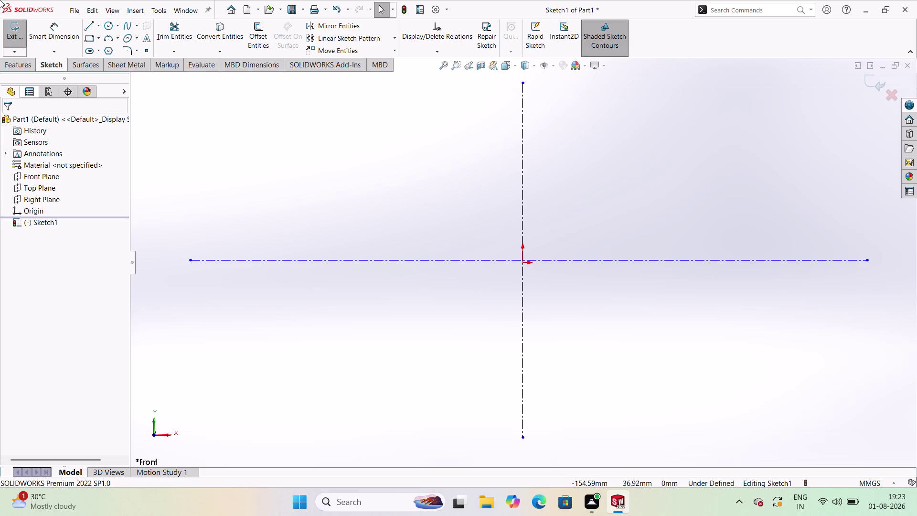
Draw a corner rectangle whose first corner sits on the horizontal centerline near the origin.
click(98, 33)
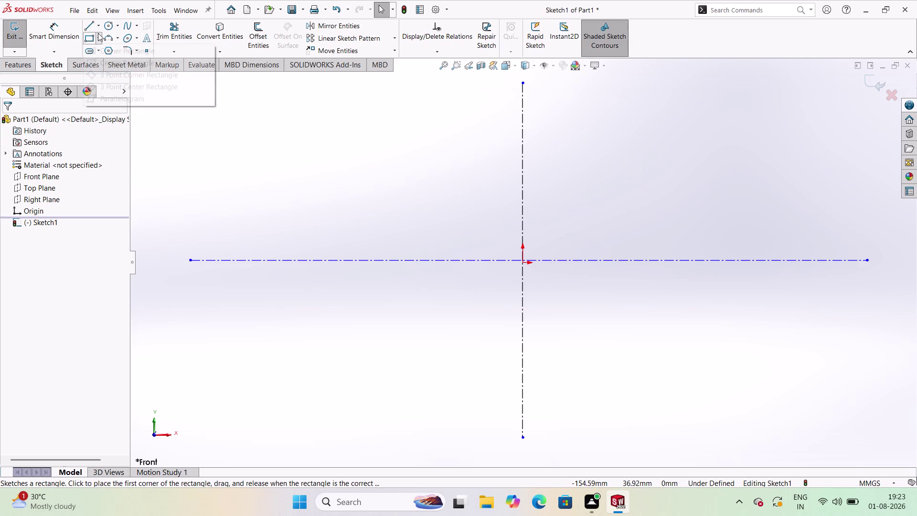
click(100, 54)
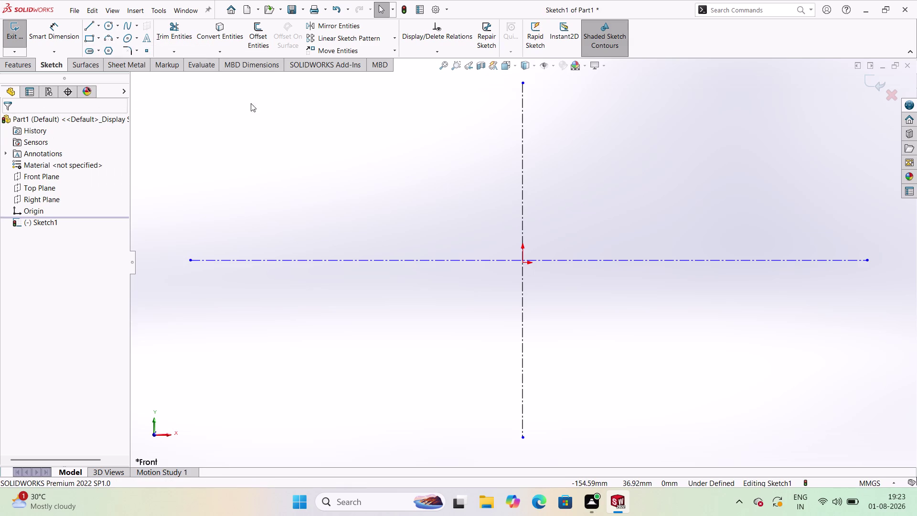
click(486, 262)
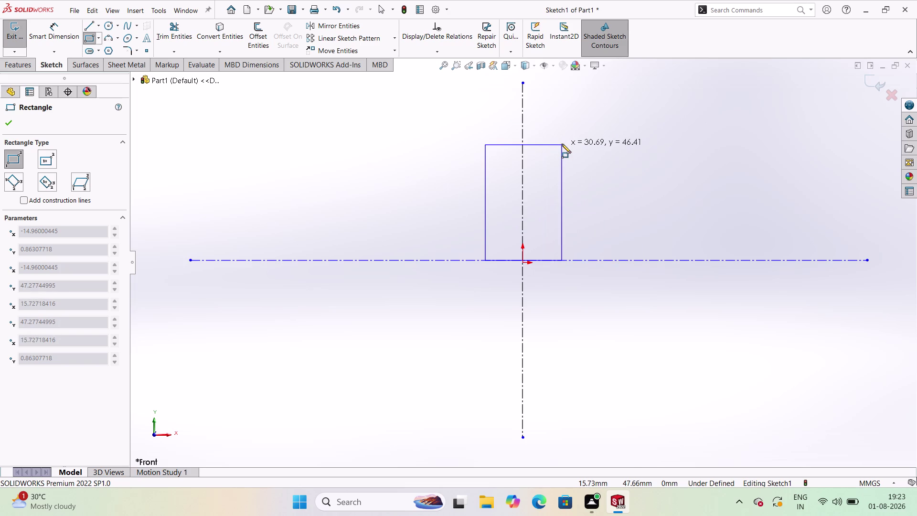
click(562, 143)
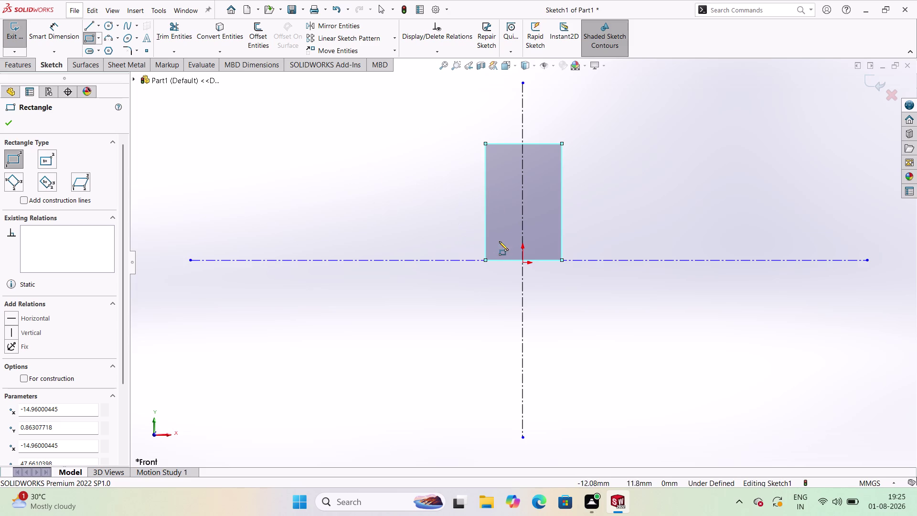
Deselect the newly drawn rectangle.
click(505, 258)
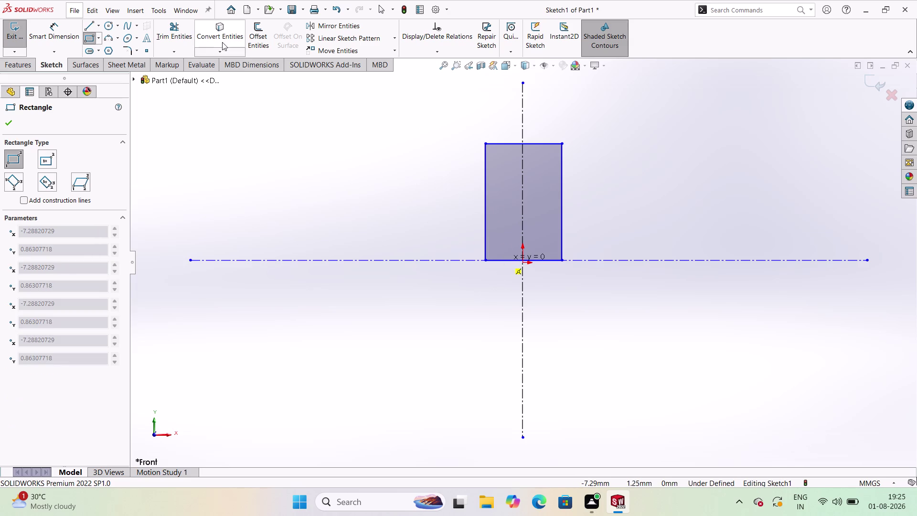
Place a 40 mm width dimension below the rectangle's bottom edge.
click(53, 31)
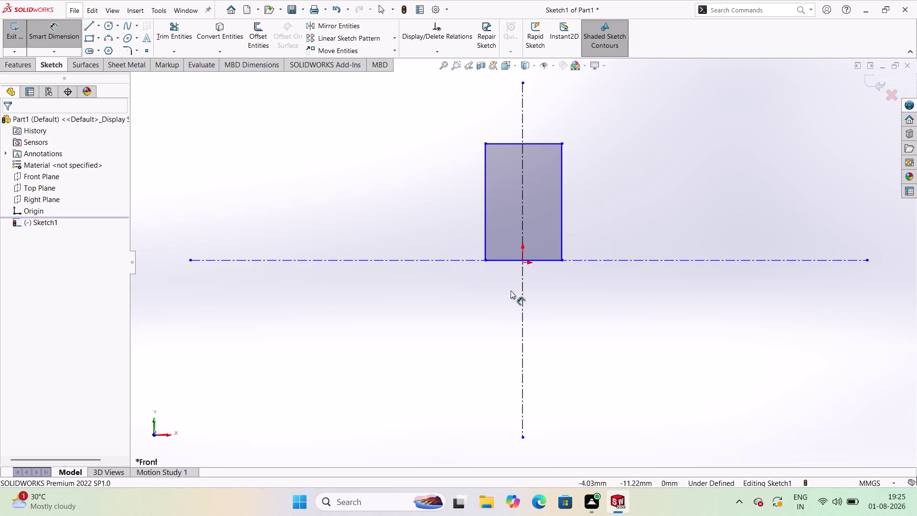
click(500, 263)
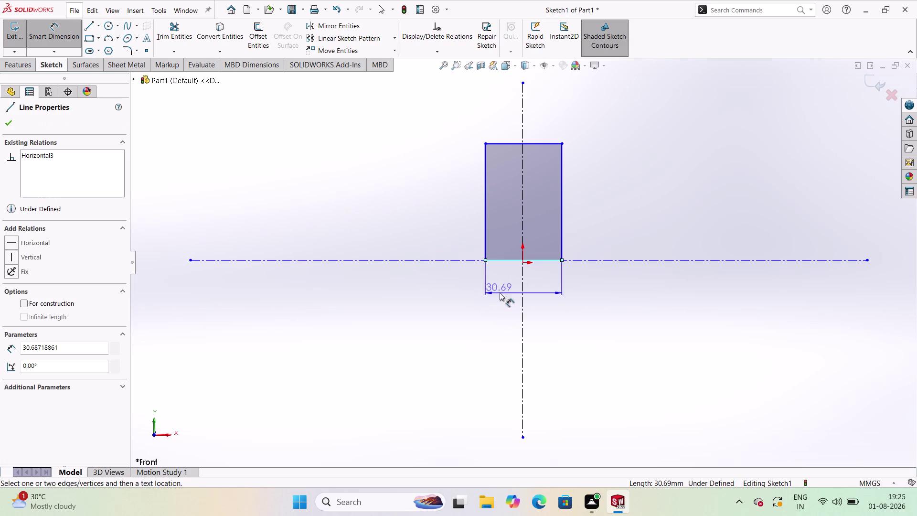
click(488, 305)
double_click(494, 301)
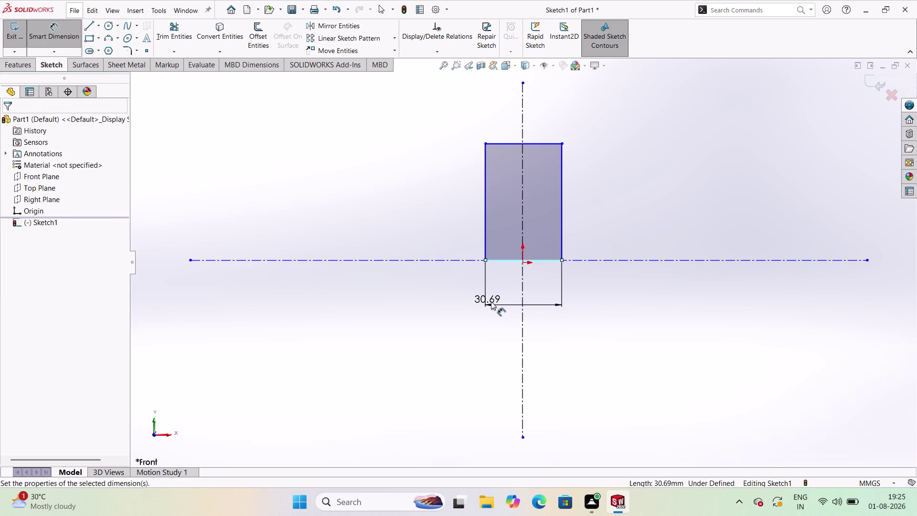
double_click(508, 318)
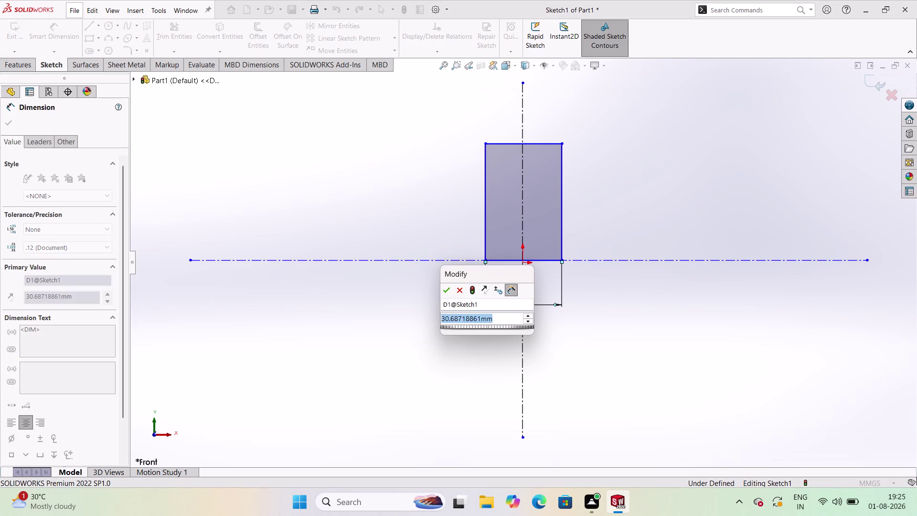
text(40)
key(Return)
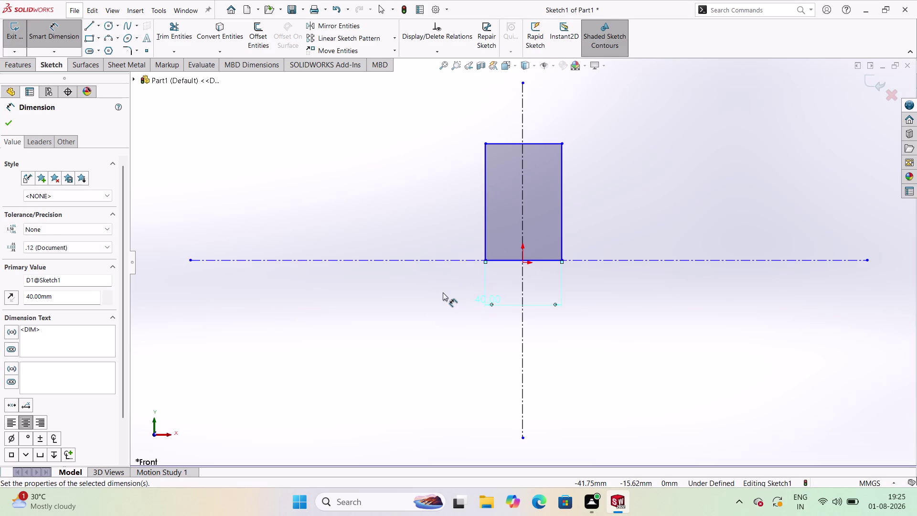
click(442, 292)
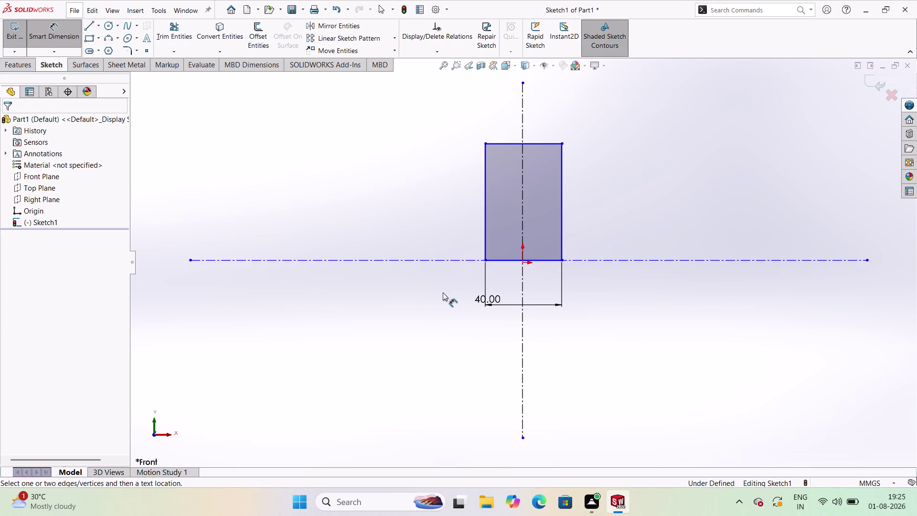
click(67, 23)
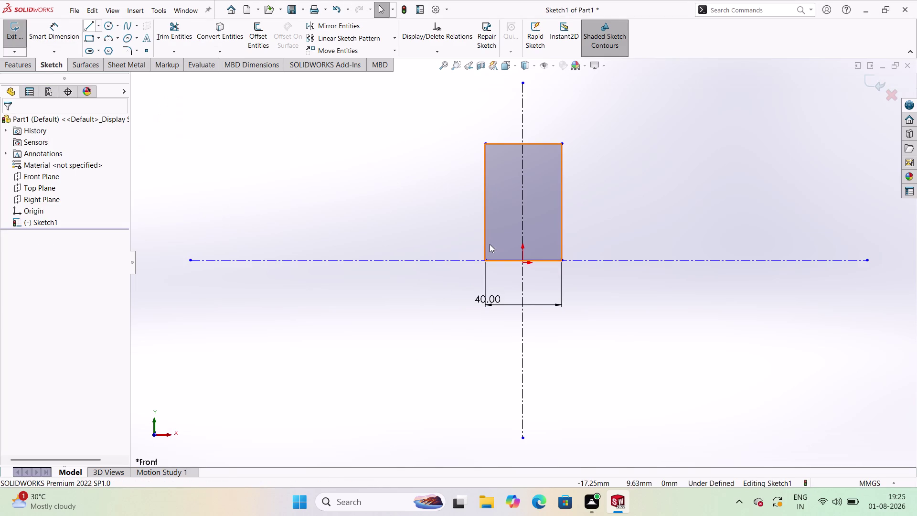
Add a Symmetric relation between the rectangle's left and right sides about the vertical centerline.
click(486, 240)
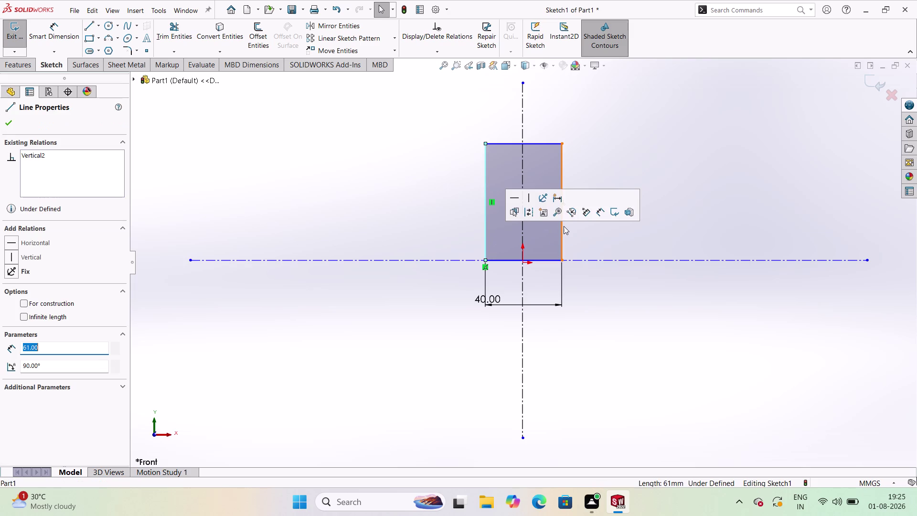
click(563, 226)
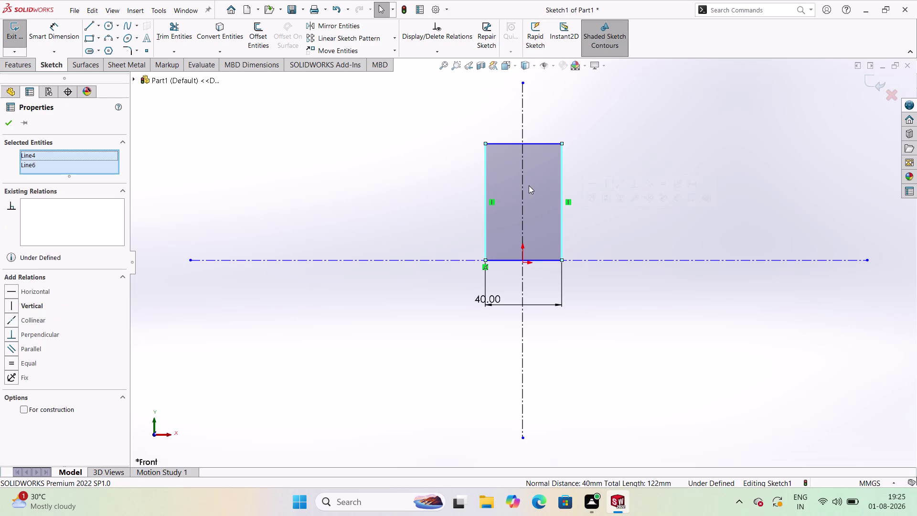
click(522, 177)
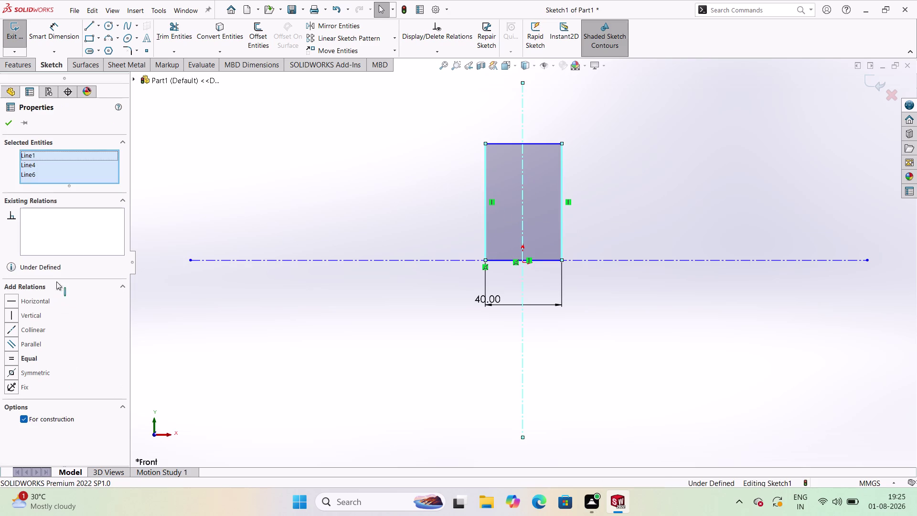
click(31, 372)
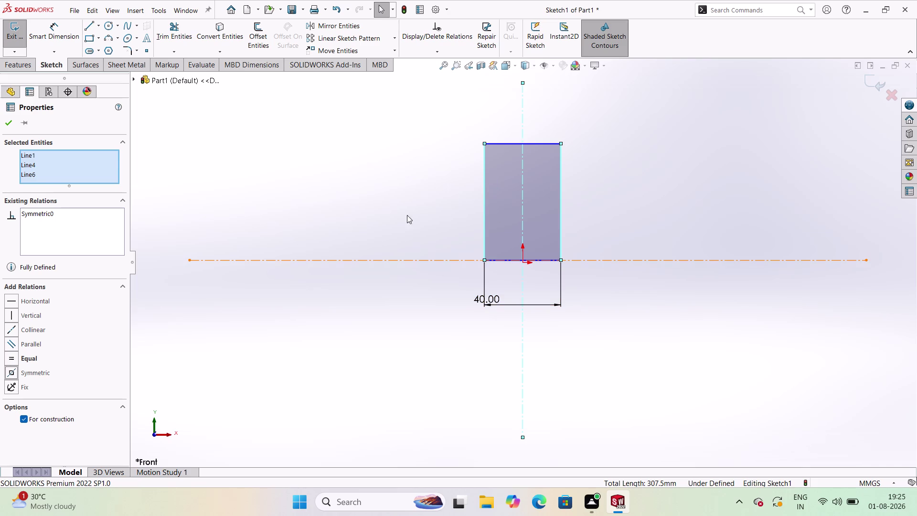
click(404, 207)
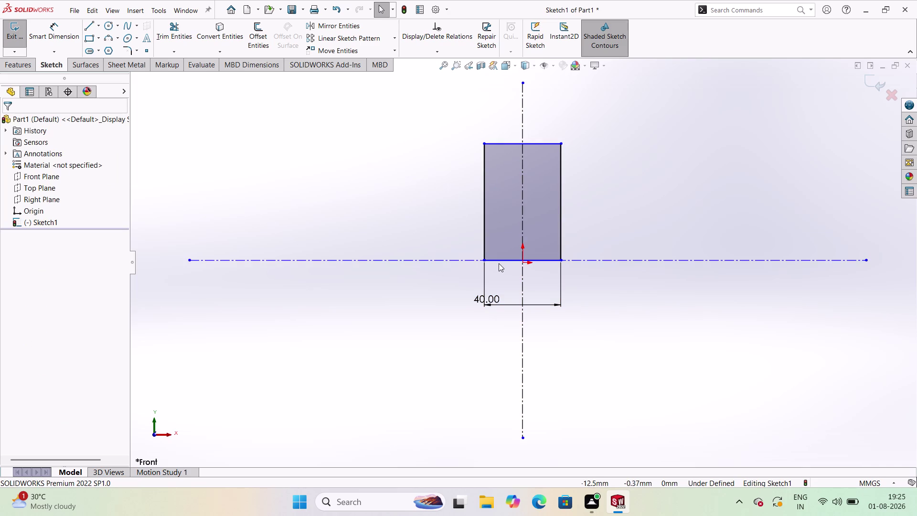
click(500, 144)
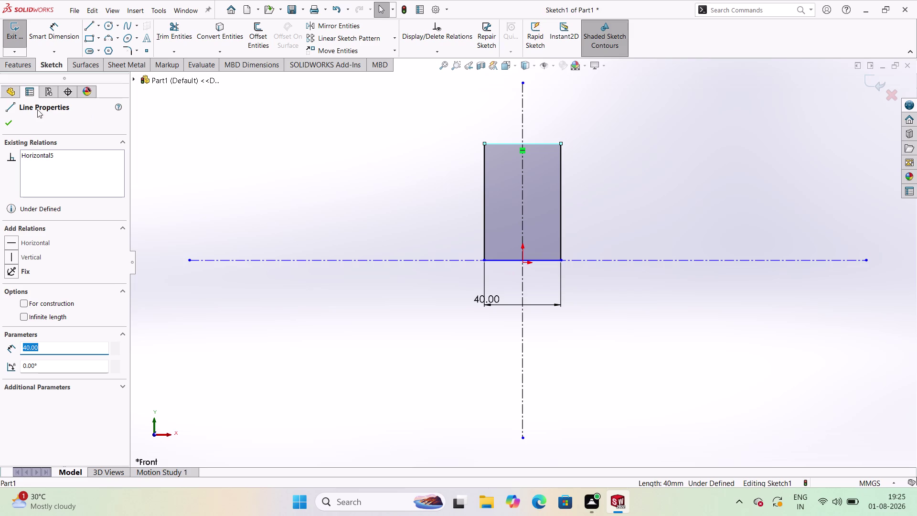
Dimension the rectangle's left side and open its 61 mm value for editing.
key(Escape)
click(48, 45)
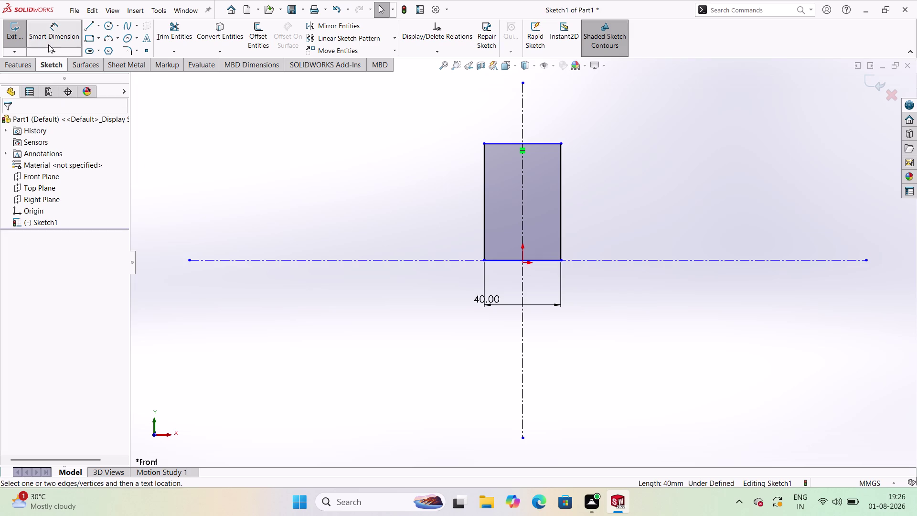
click(483, 236)
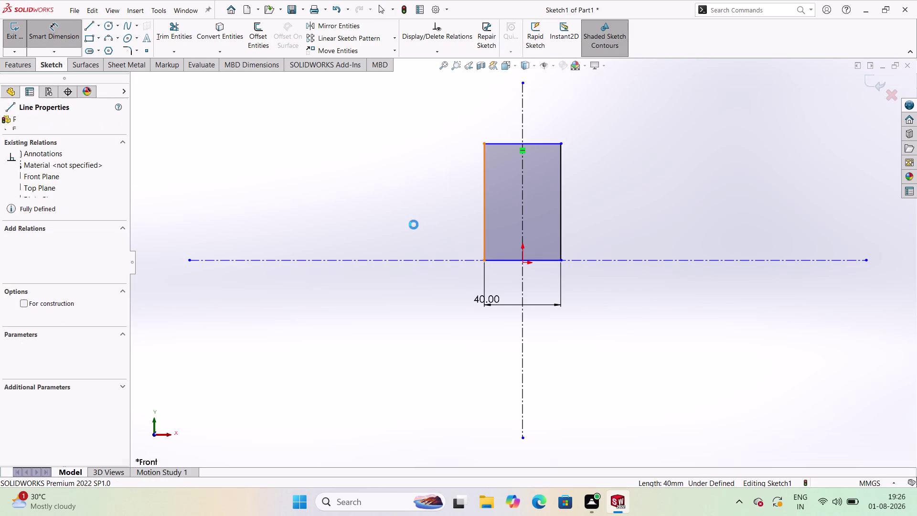
click(414, 224)
double_click(411, 225)
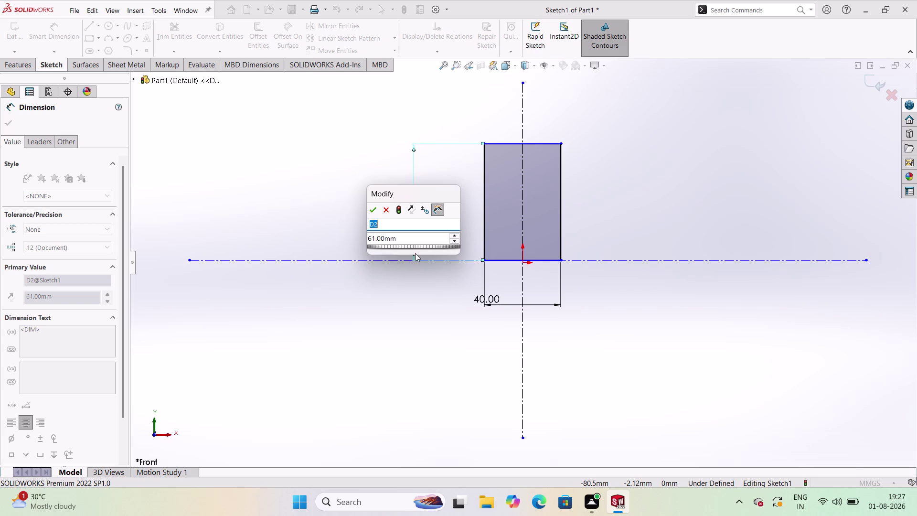
double_click(416, 237)
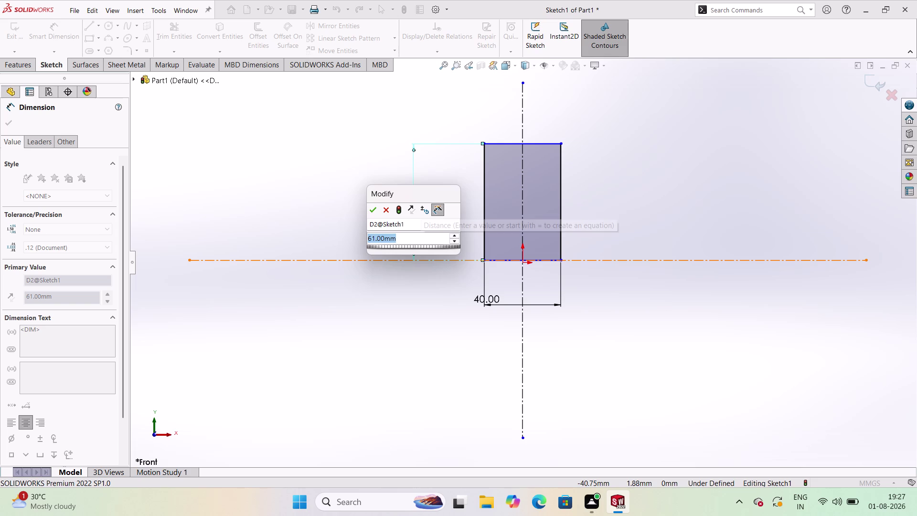
Change the rectangle's height dimension to 36 mm, then correct it to 60 mm.
text(36)
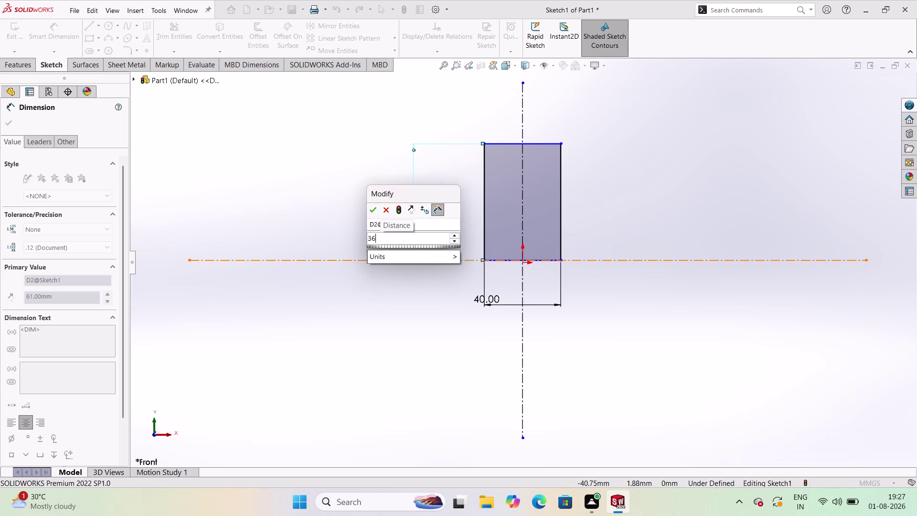
key(Return)
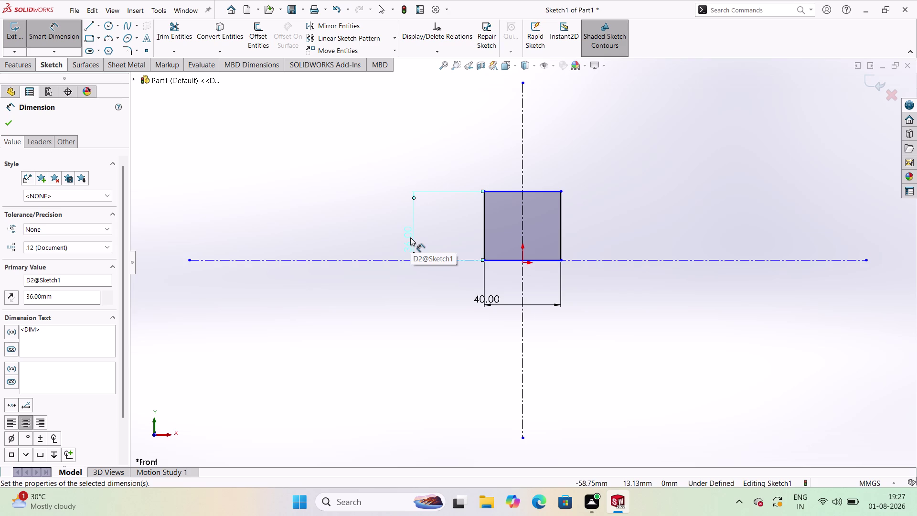
double_click(410, 237)
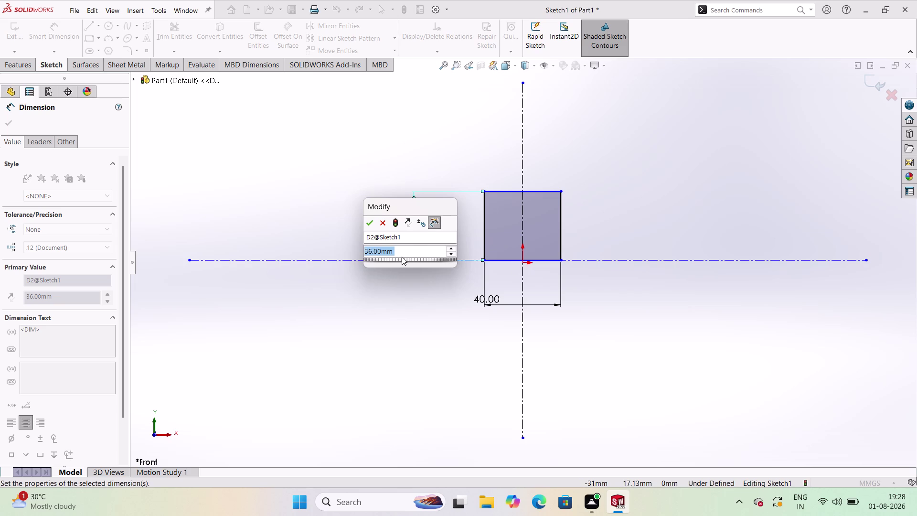
text(60)
key(Return)
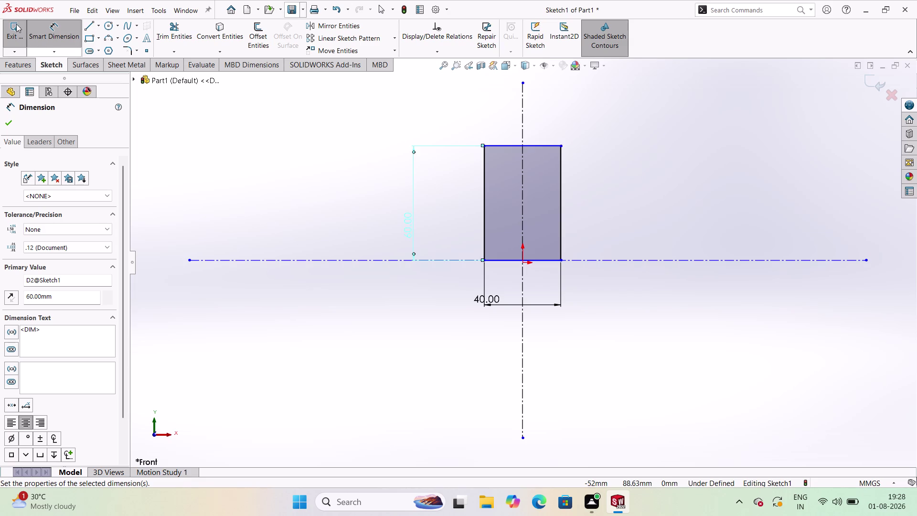
click(111, 32)
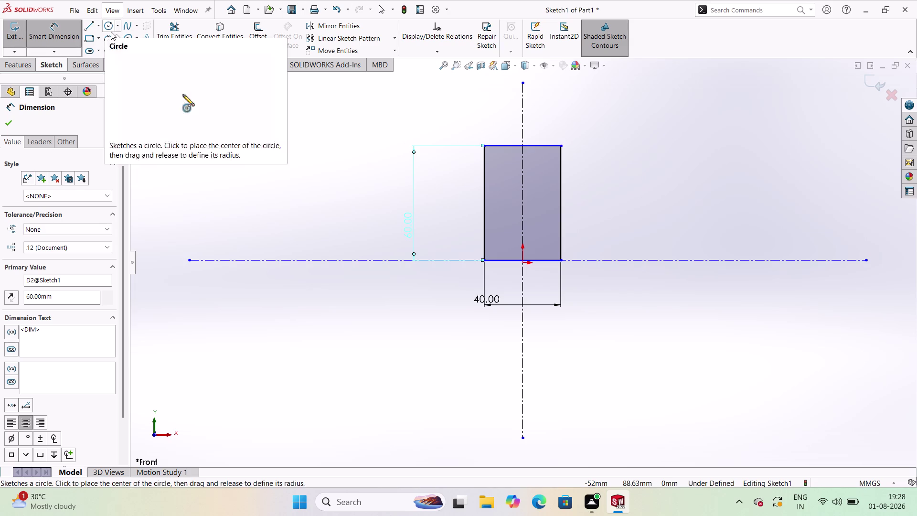
Draw a circle on the rectangle's top edge and place its diameter dimension on the left.
click(523, 148)
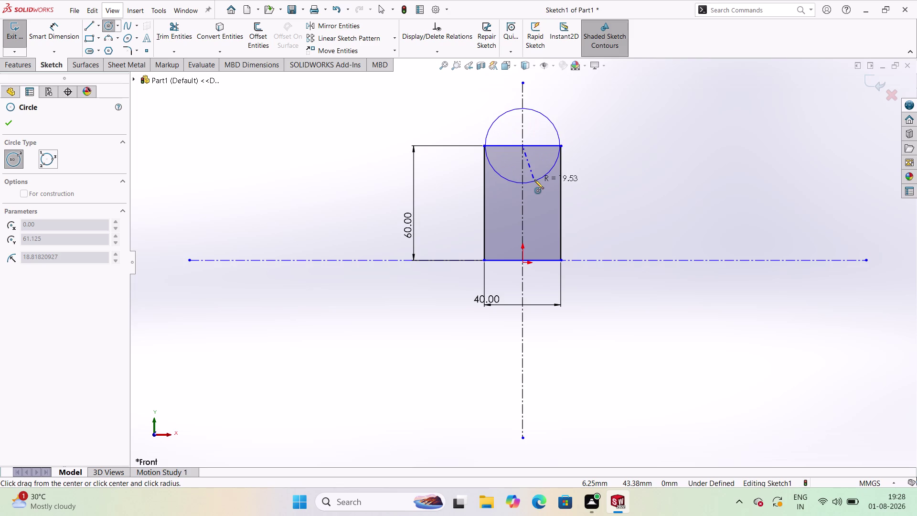
click(534, 180)
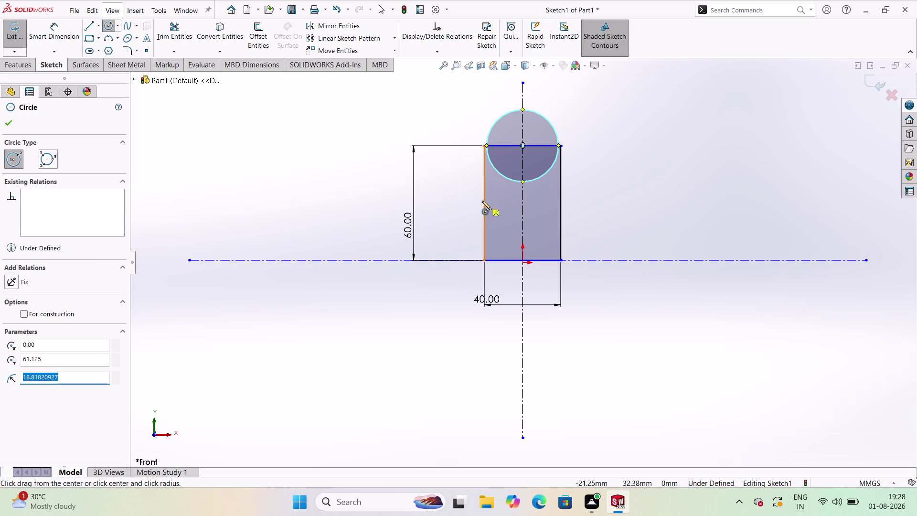
click(54, 43)
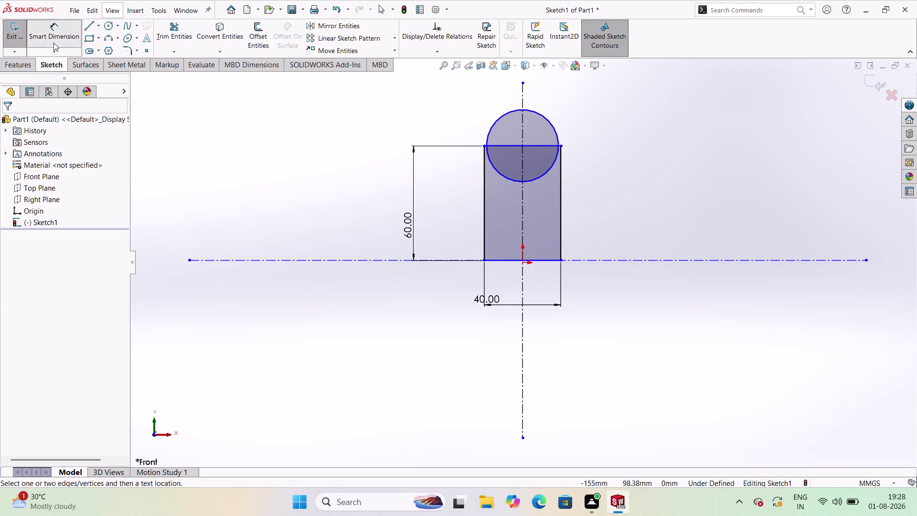
click(490, 127)
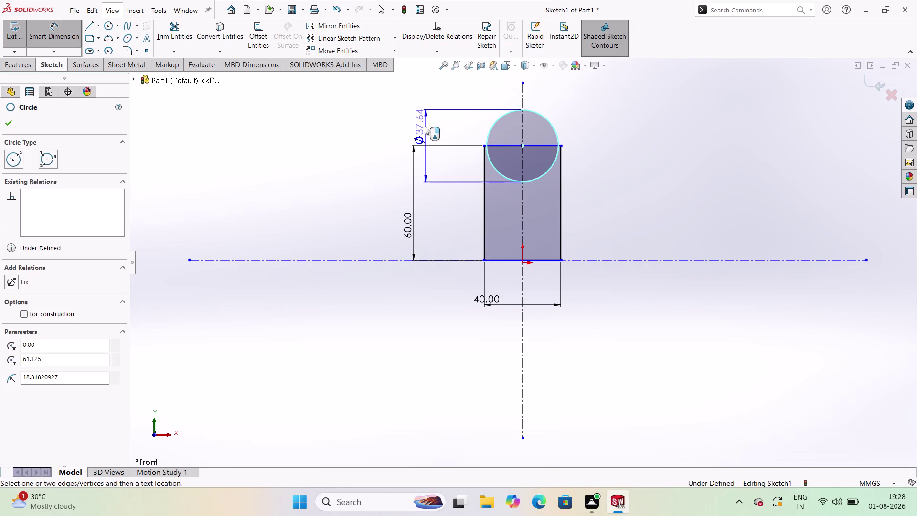
click(425, 126)
Change the circle's diameter value to 40 mm.
double_click(434, 123)
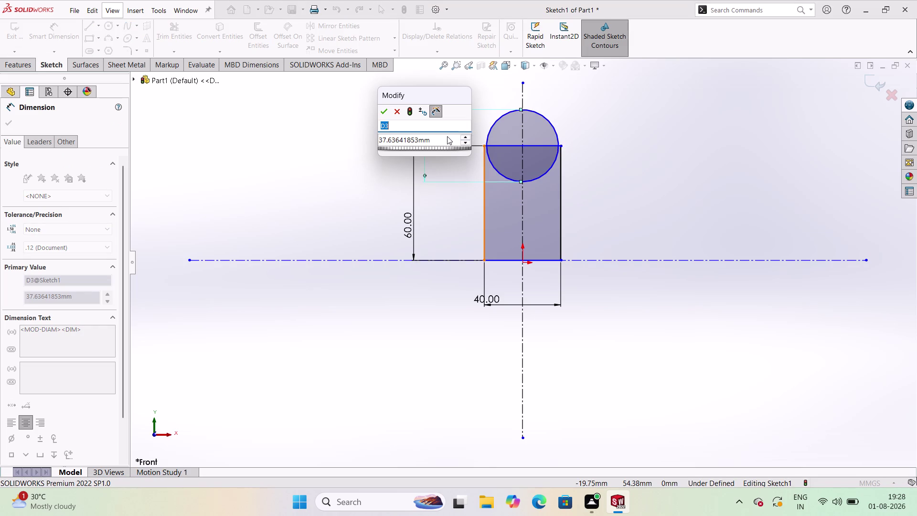
double_click(447, 137)
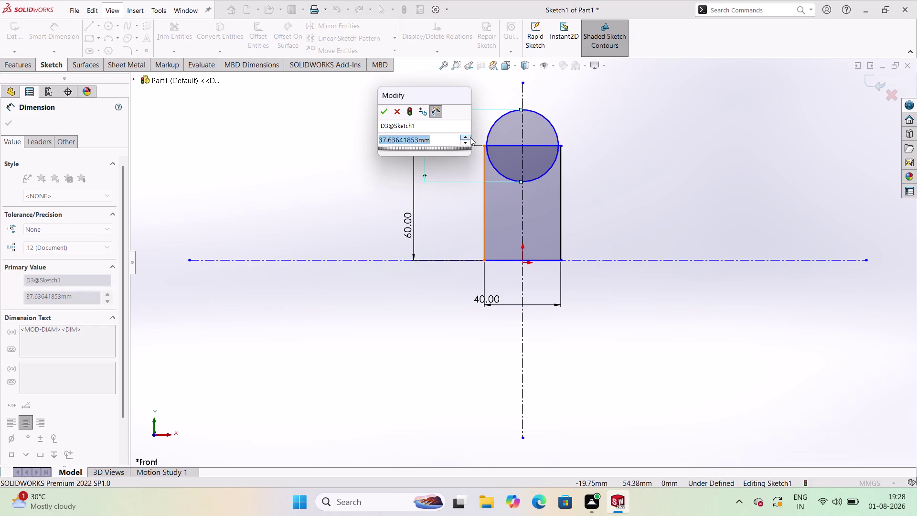
key(Delete)
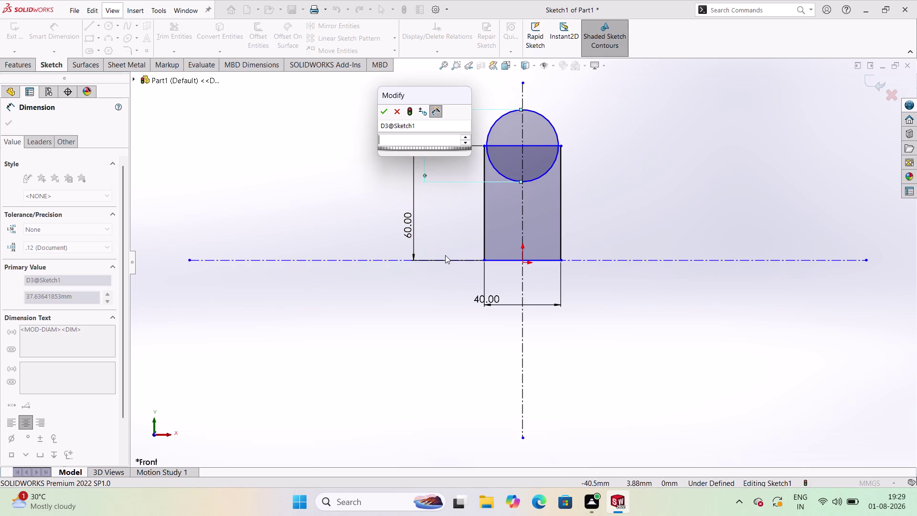
key(2)
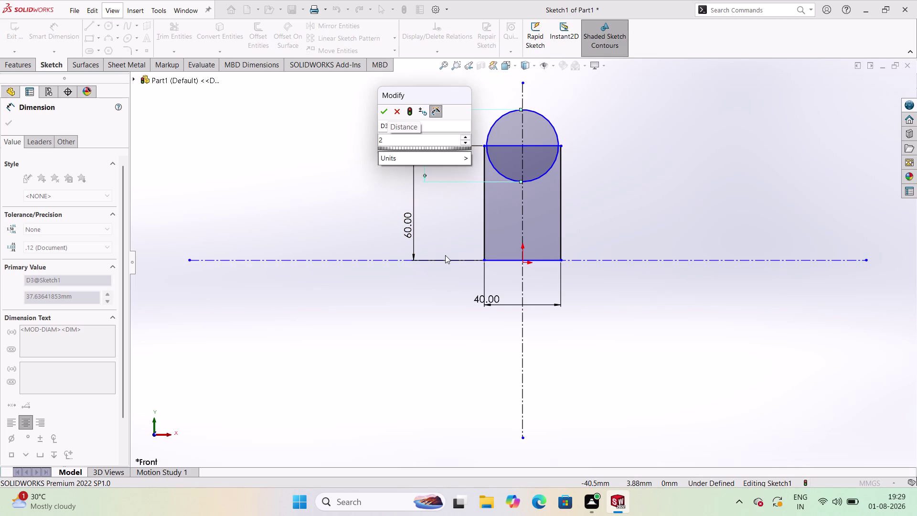
key(BackSpace)
text(40)
key(Return)
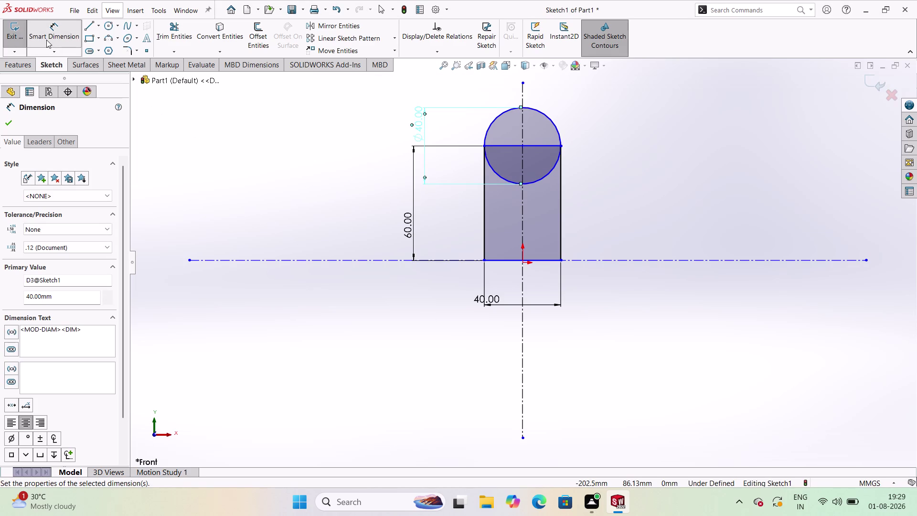
click(46, 39)
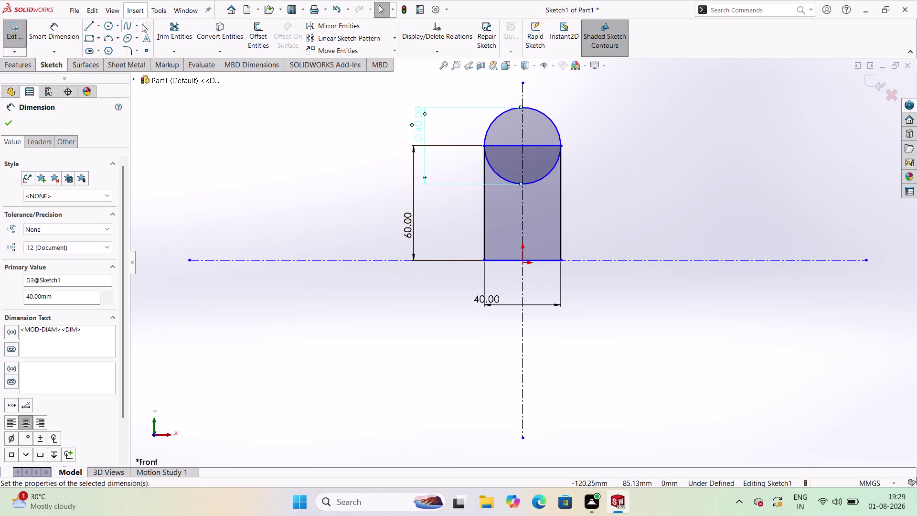
Trim away the circle's lower arc and the rectangle's top edge, accepting the relation warning.
click(170, 22)
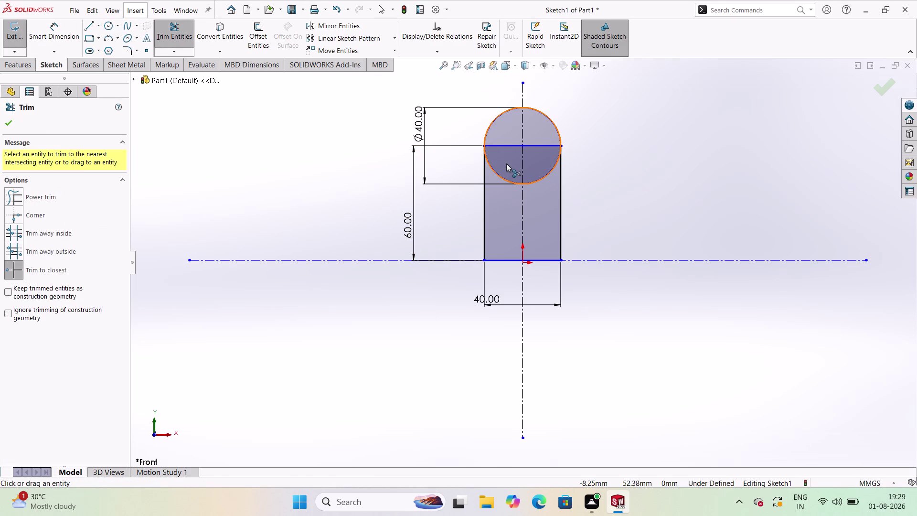
click(499, 177)
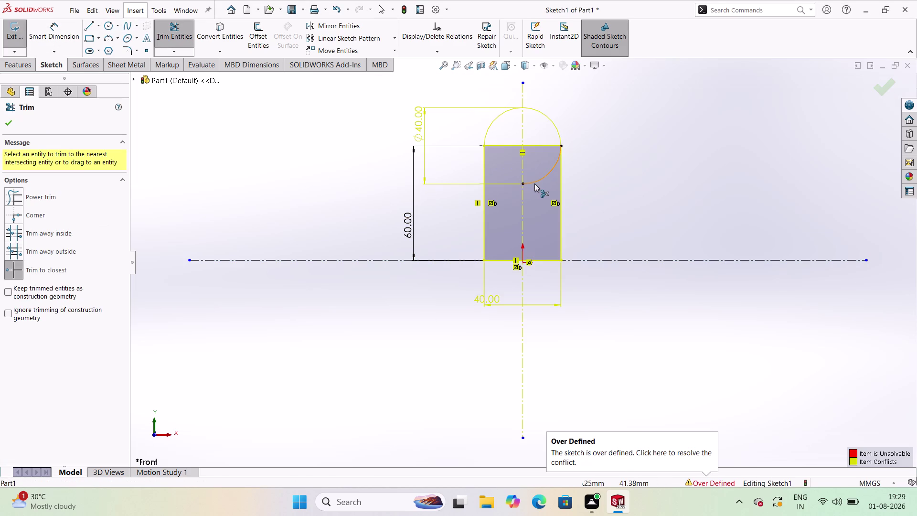
click(535, 177)
click(541, 181)
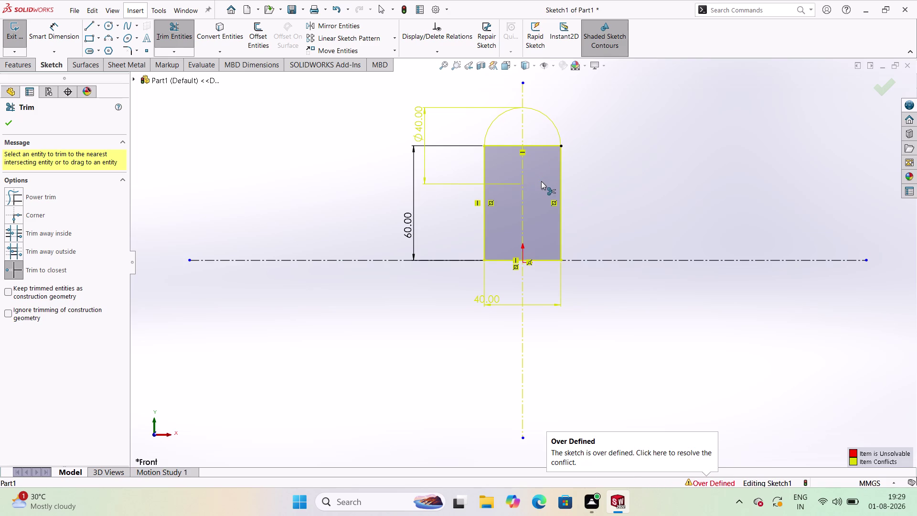
click(528, 145)
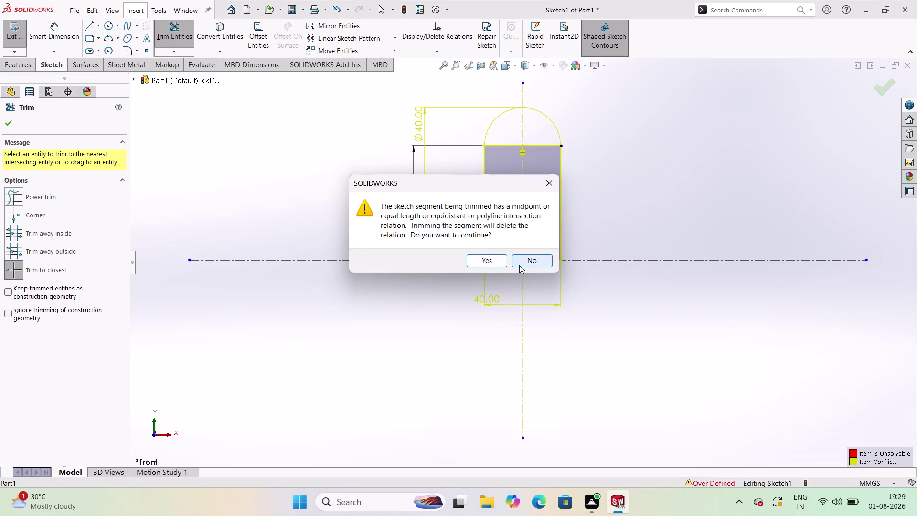
click(498, 261)
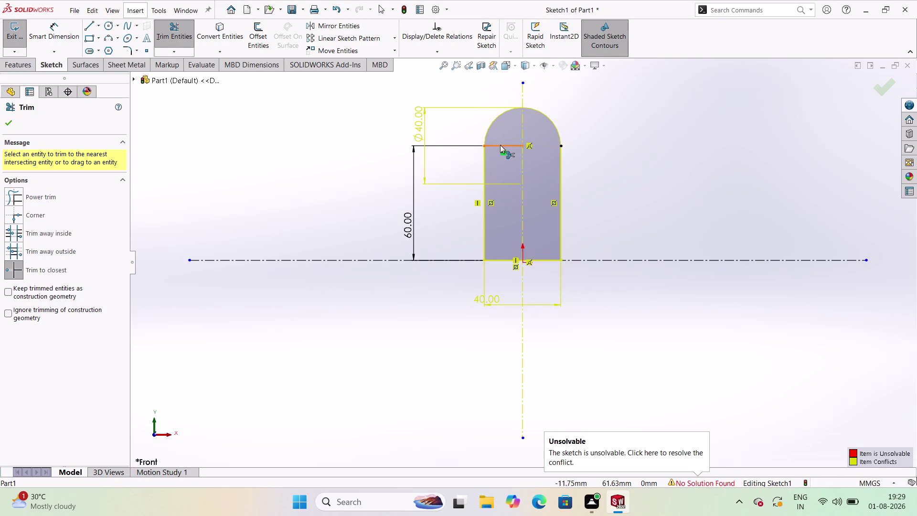
click(500, 145)
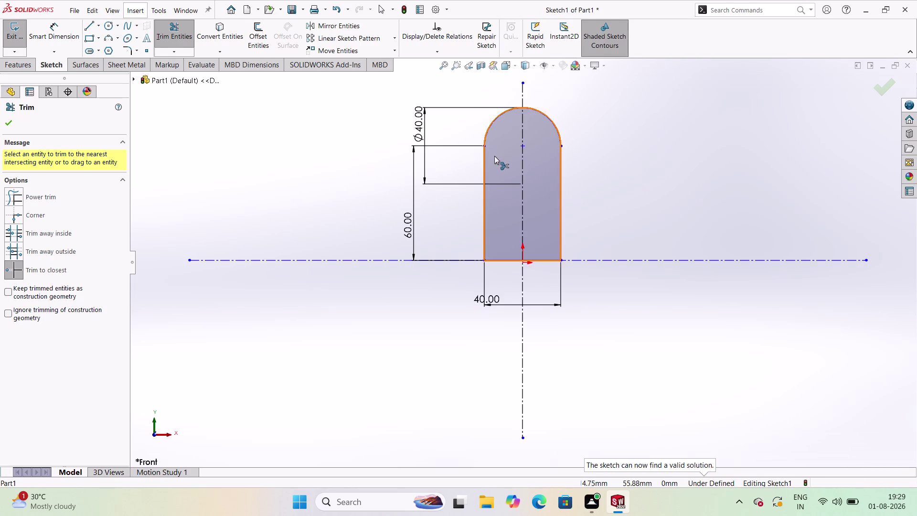
click(110, 24)
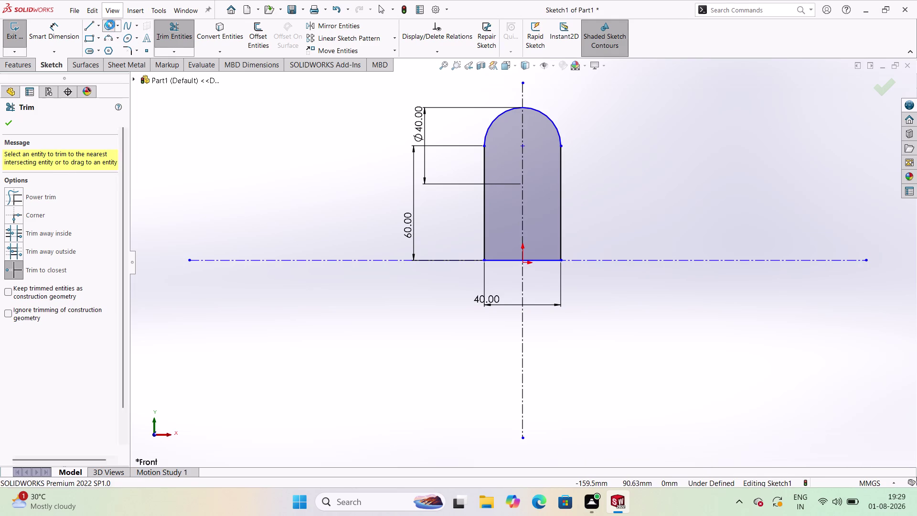
click(524, 148)
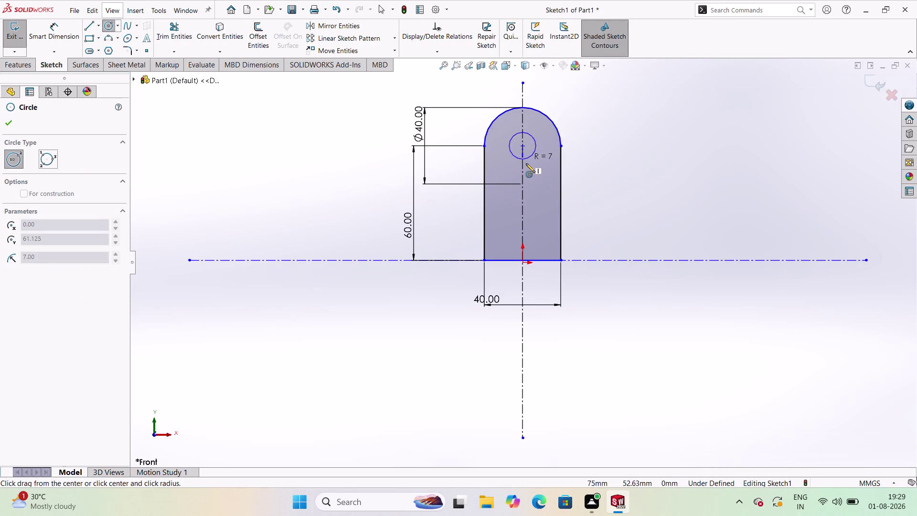
Draw a hole circle at the arc centre, dimension it to 16 mm, and exit the sketch.
click(529, 167)
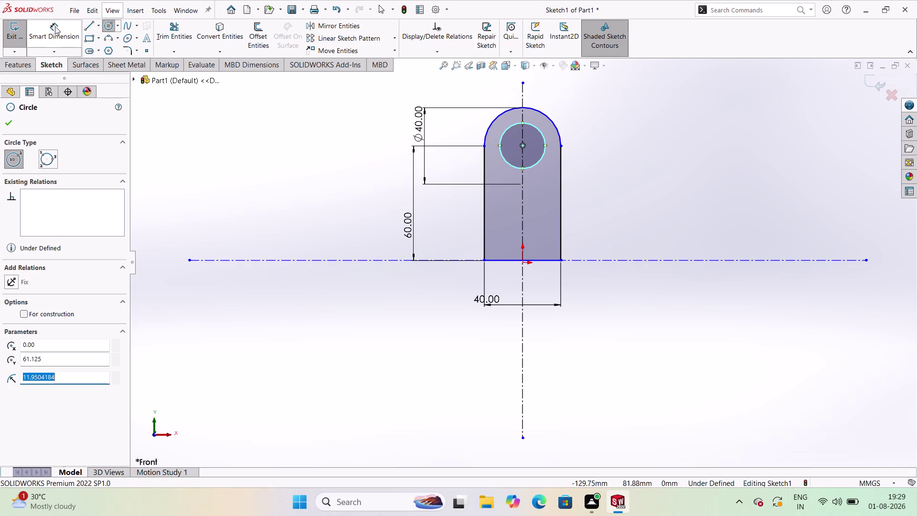
click(55, 26)
click(516, 165)
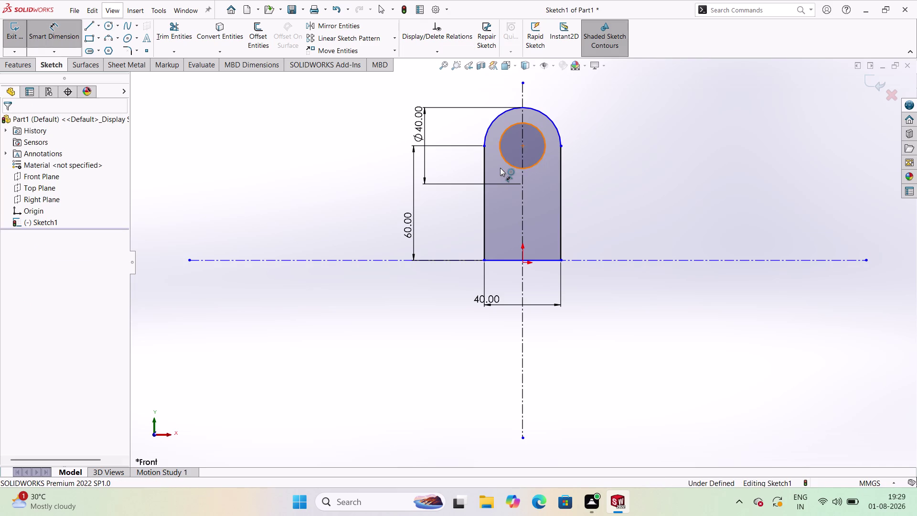
click(580, 120)
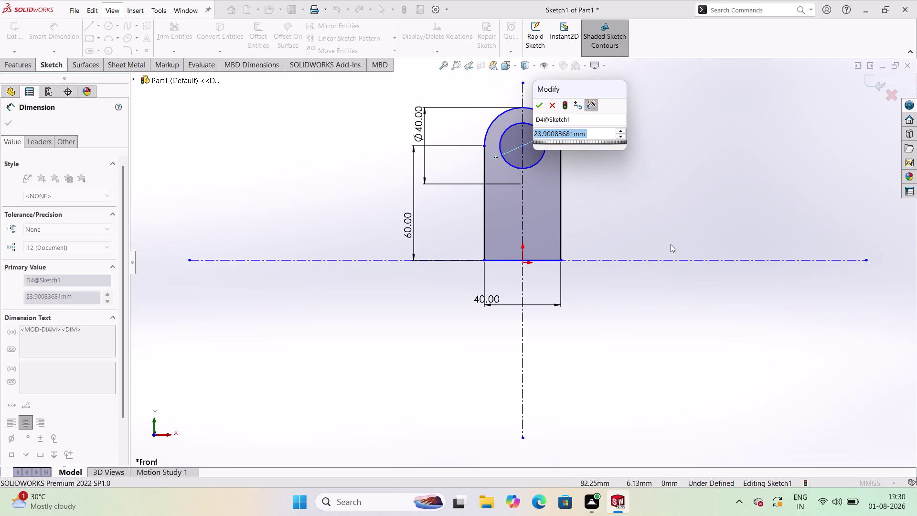
text(1)
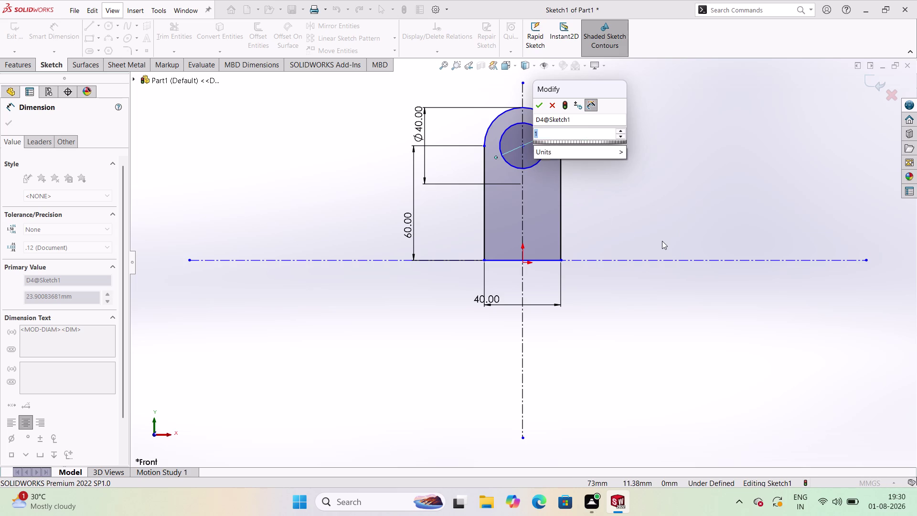
text(6)
key(Return)
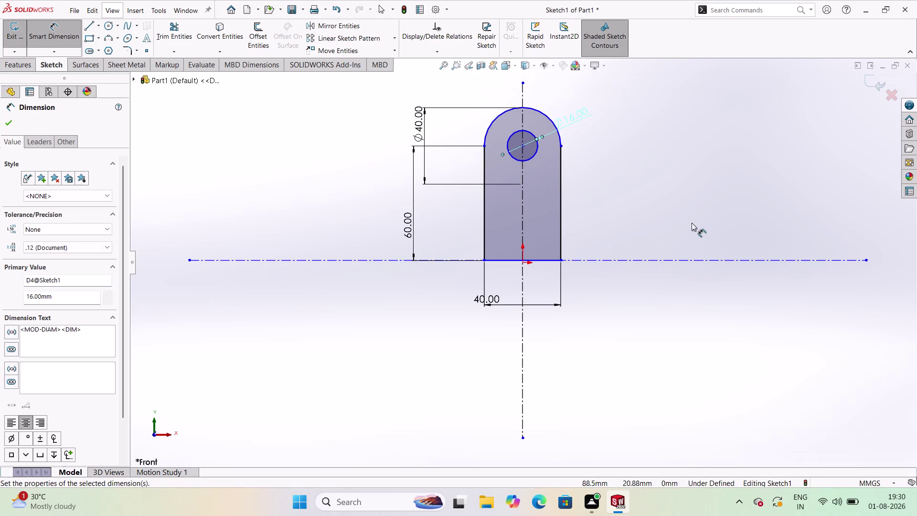
click(658, 142)
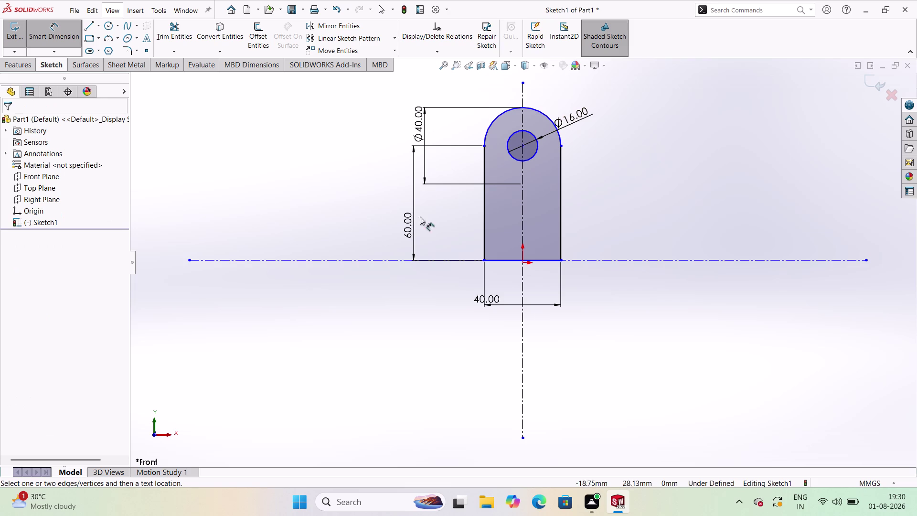
click(57, 43)
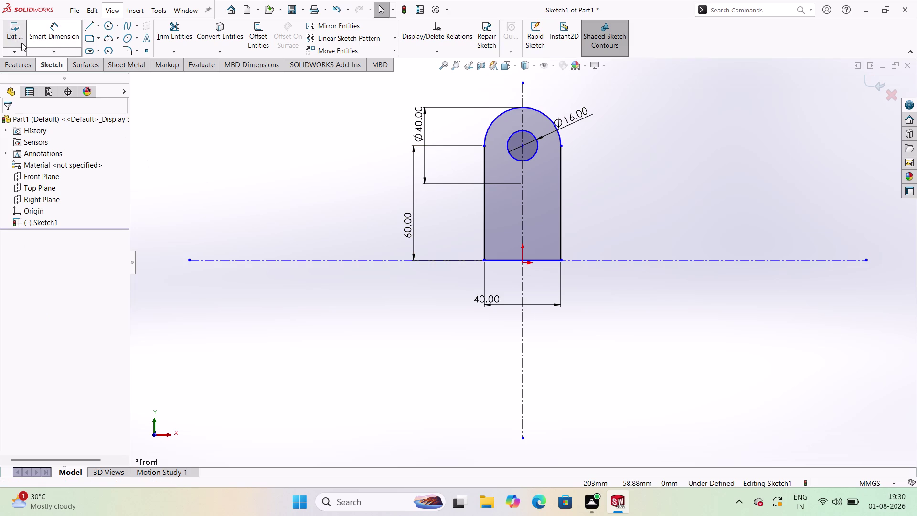
click(21, 42)
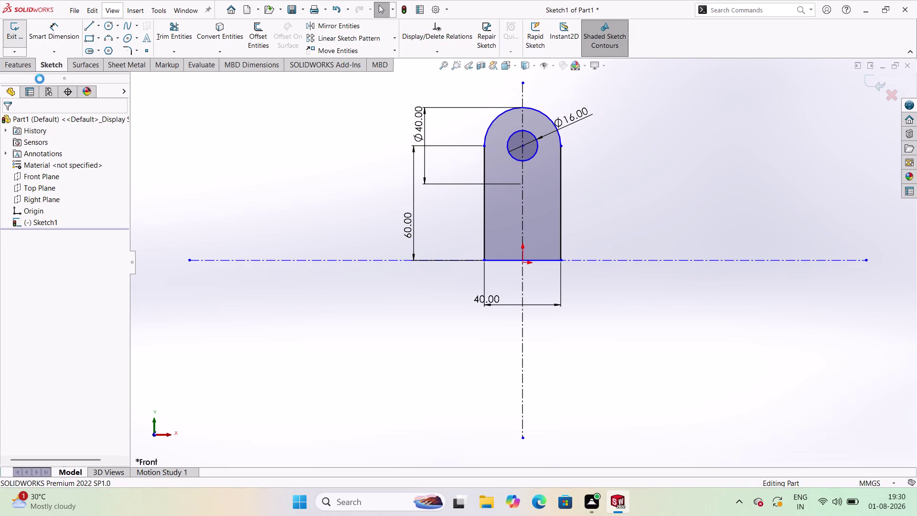
Extrude the sketch 12 mm into a solid lug.
click(25, 68)
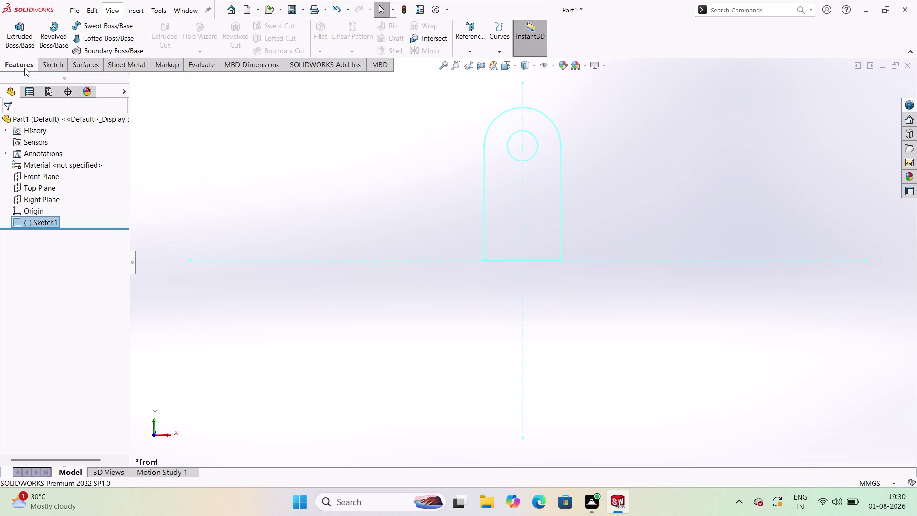
click(23, 39)
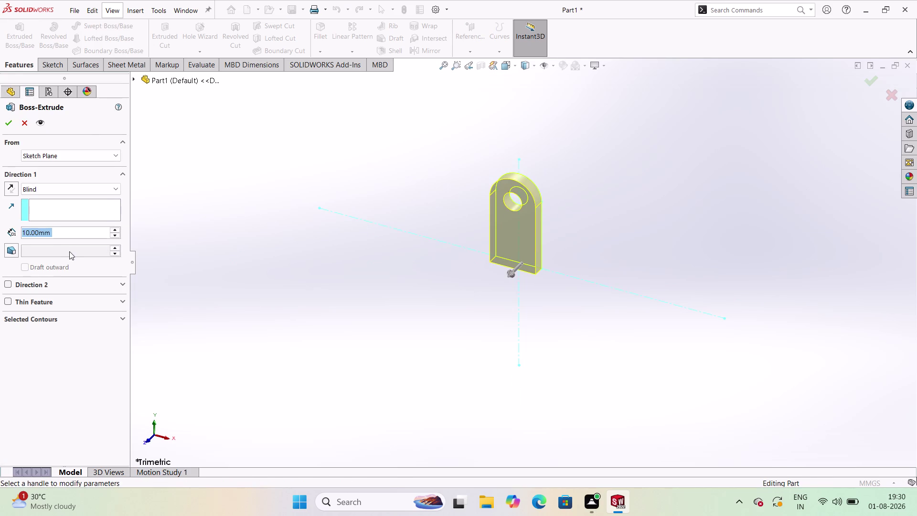
text(12)
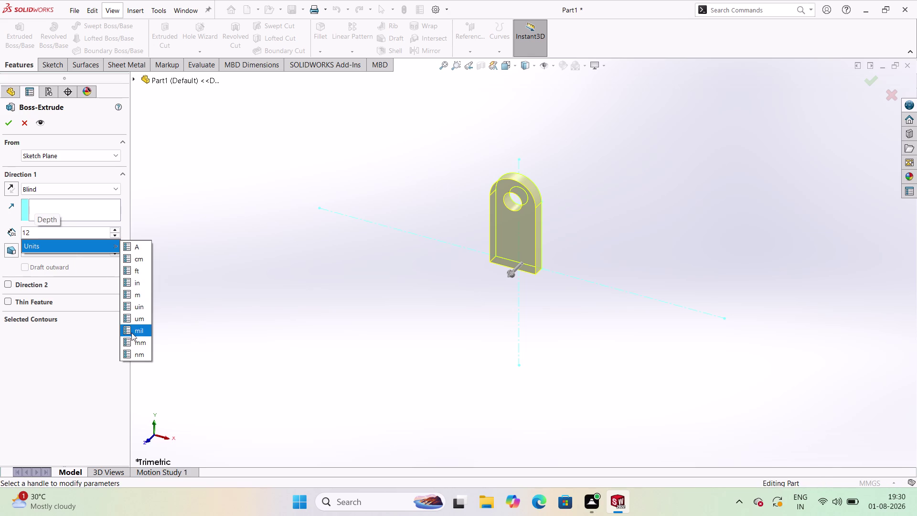
click(131, 343)
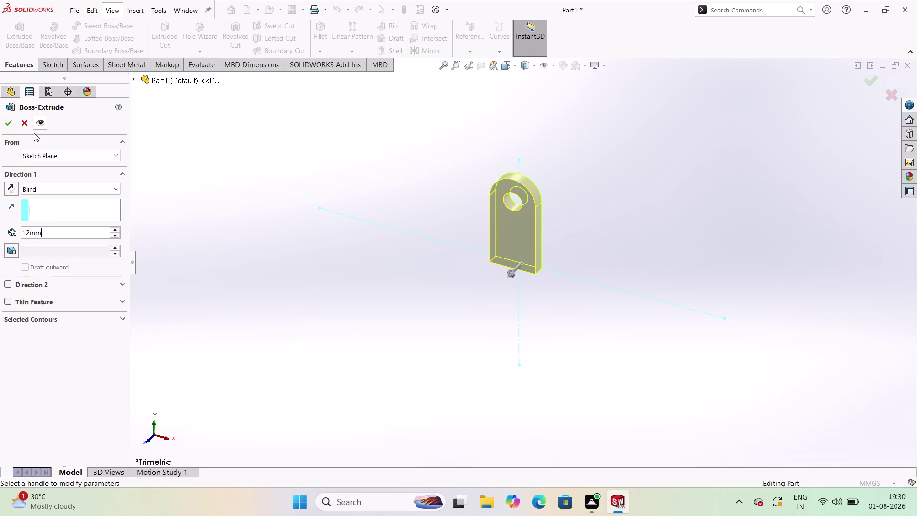
Select Boss-Extrude1, then pick the lug's narrow side face.
click(7, 129)
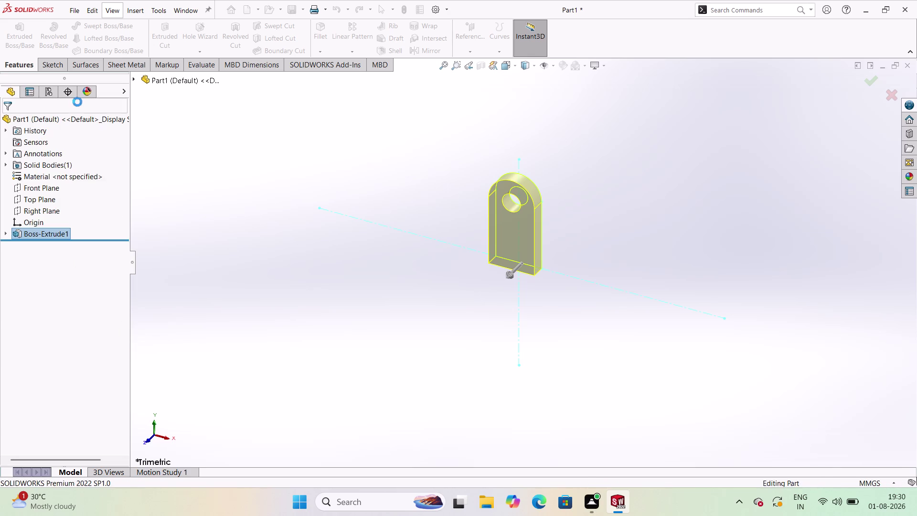
click(369, 253)
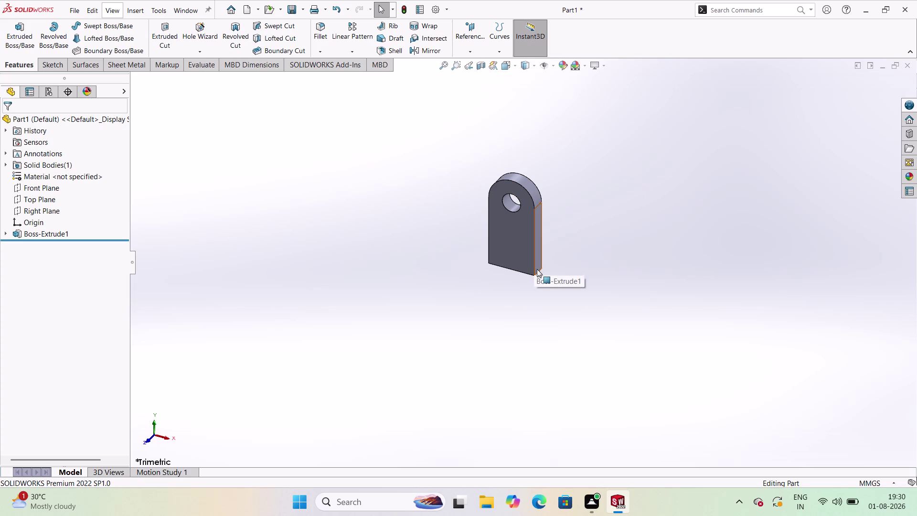
click(536, 256)
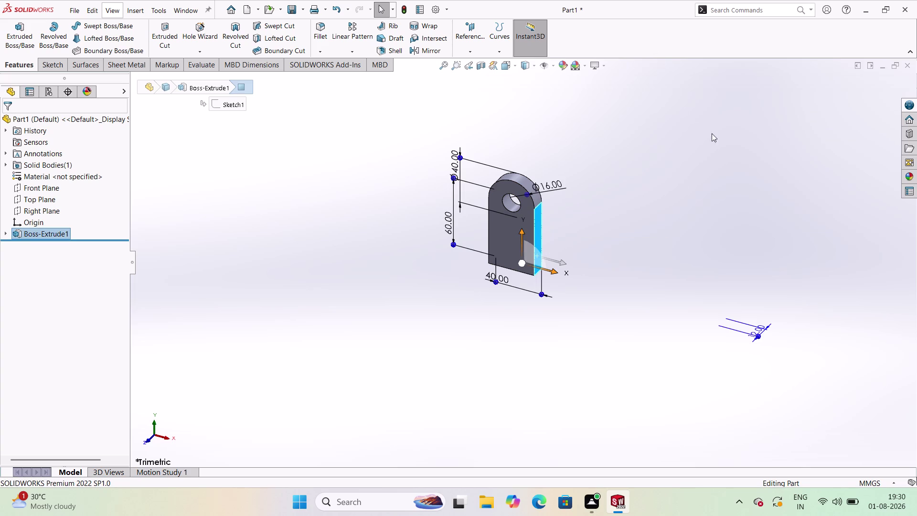
Start a new sketch on the lug's narrow side face and orbit to see it in 3D.
click(47, 67)
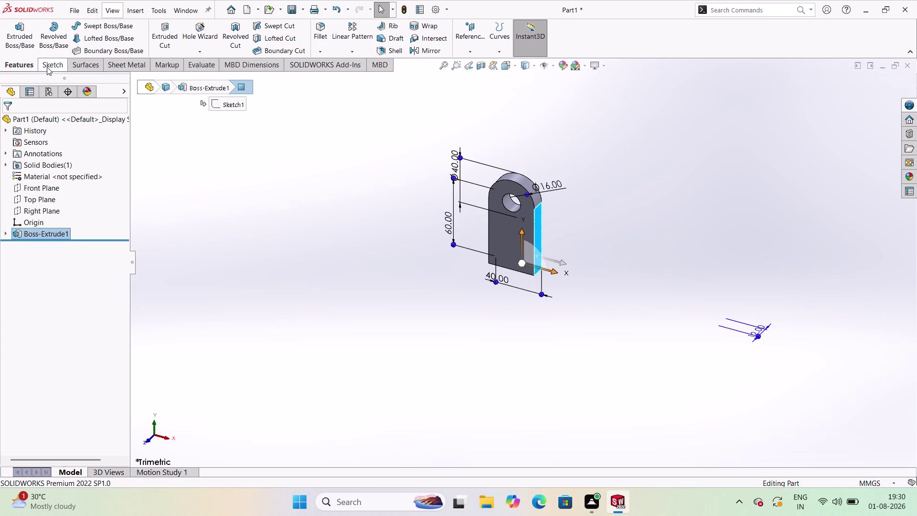
click(18, 33)
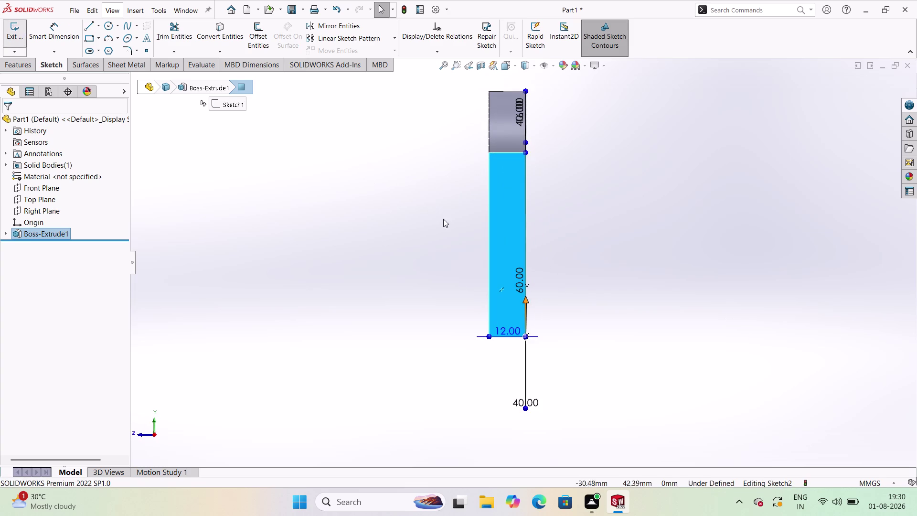
middle_drag(575, 258, 619, 261)
middle_click(619, 261)
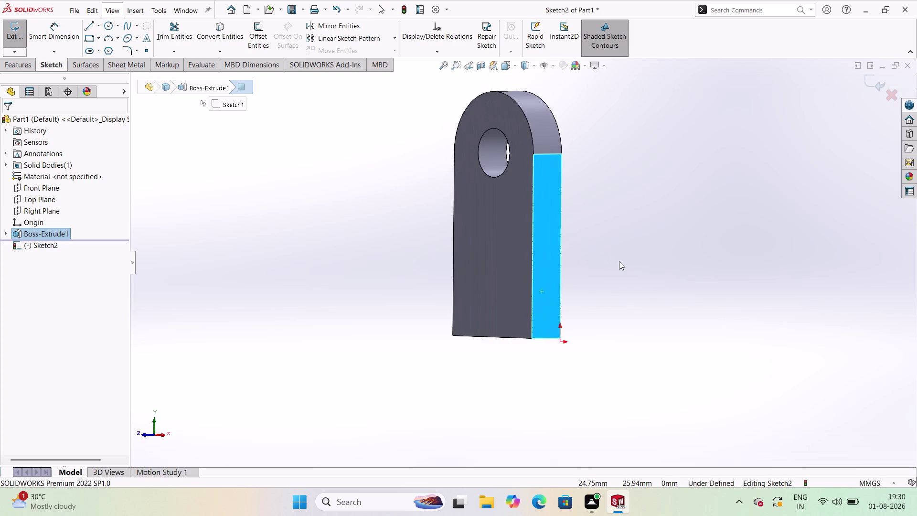
middle_click(619, 261)
middle_click(604, 264)
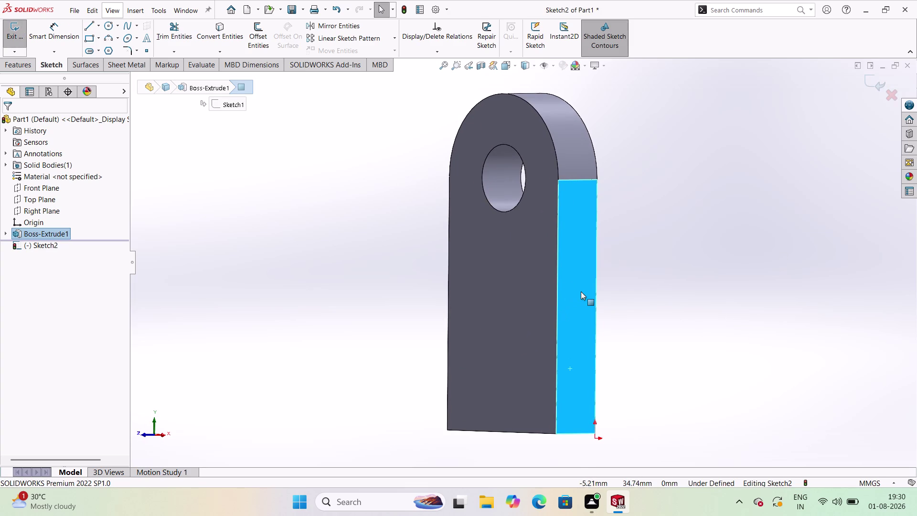
Turn the view Normal To the sketch face and clear the face selection.
click(515, 71)
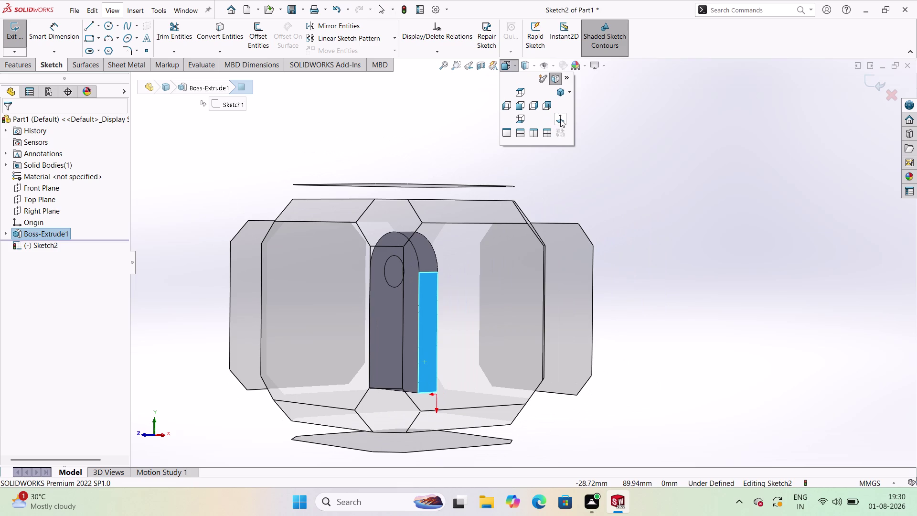
click(561, 119)
click(453, 273)
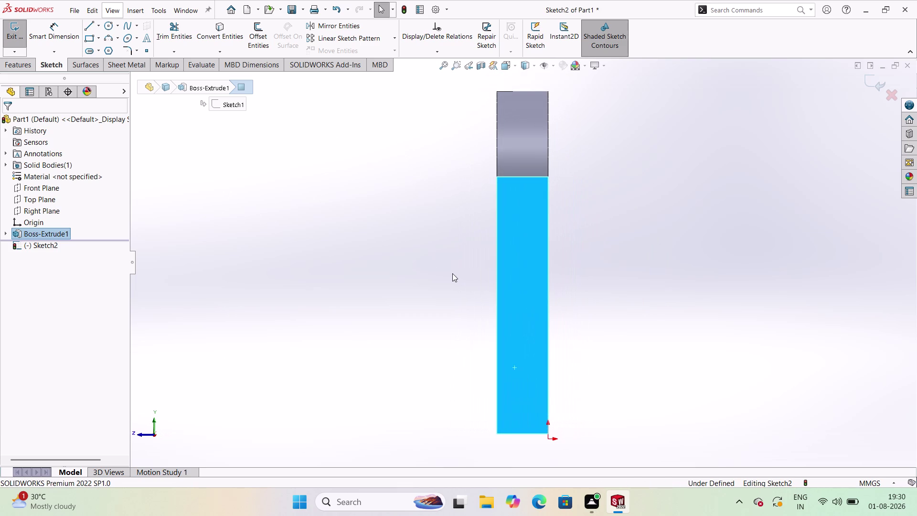
click(91, 39)
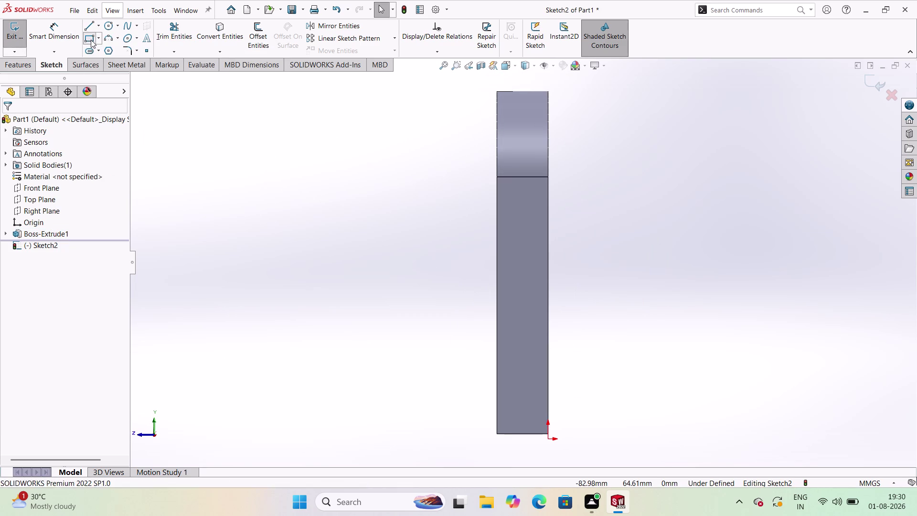
click(549, 433)
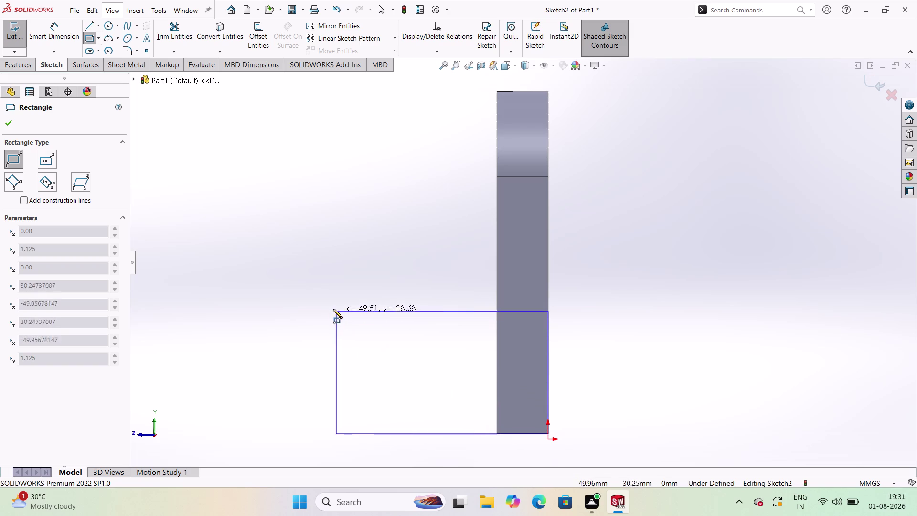
Place the rectangle's far corner up-left of the lug's bottom corner to close it.
click(308, 277)
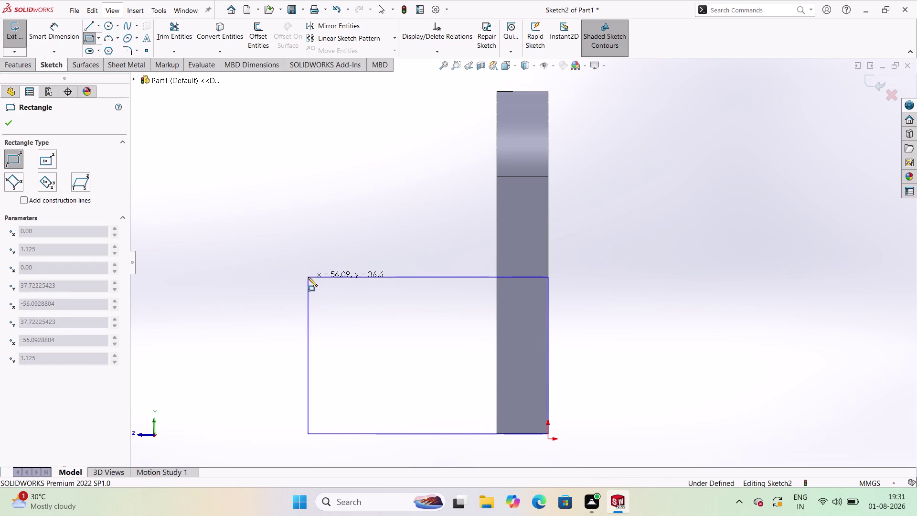
middle_drag(573, 265, 571, 201)
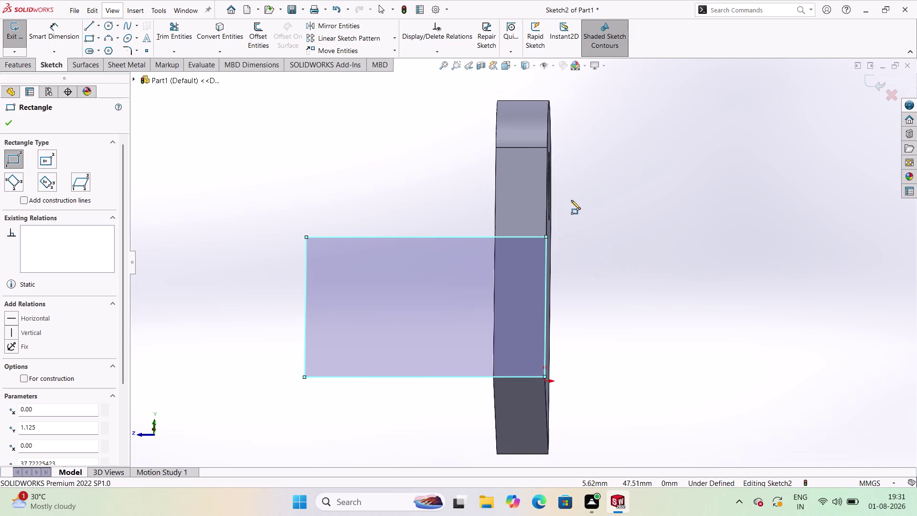
middle_drag(571, 204, 571, 255)
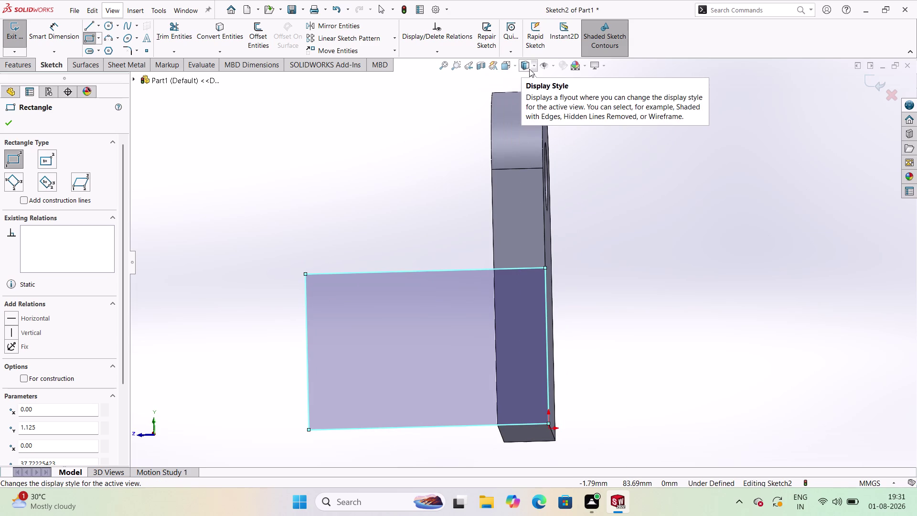
Return Sketch2 to a face-on Normal To view and adjust the zoom.
click(514, 65)
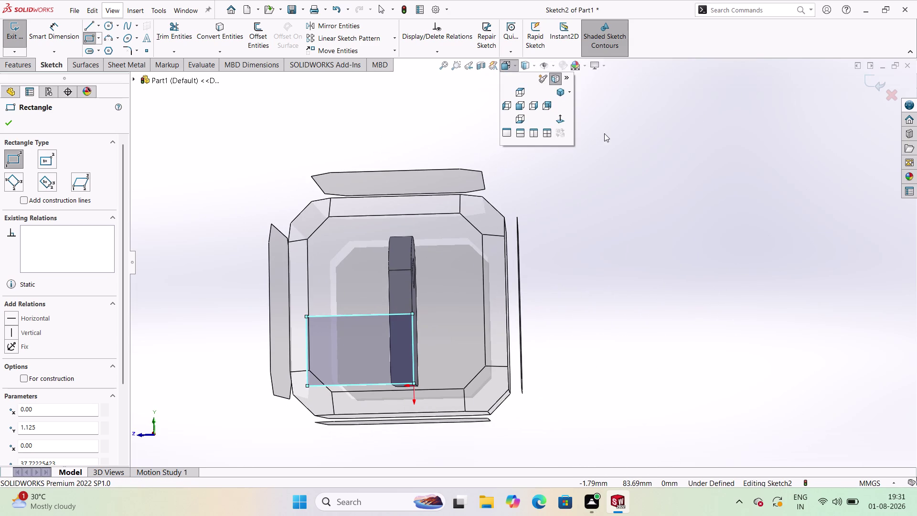
click(561, 114)
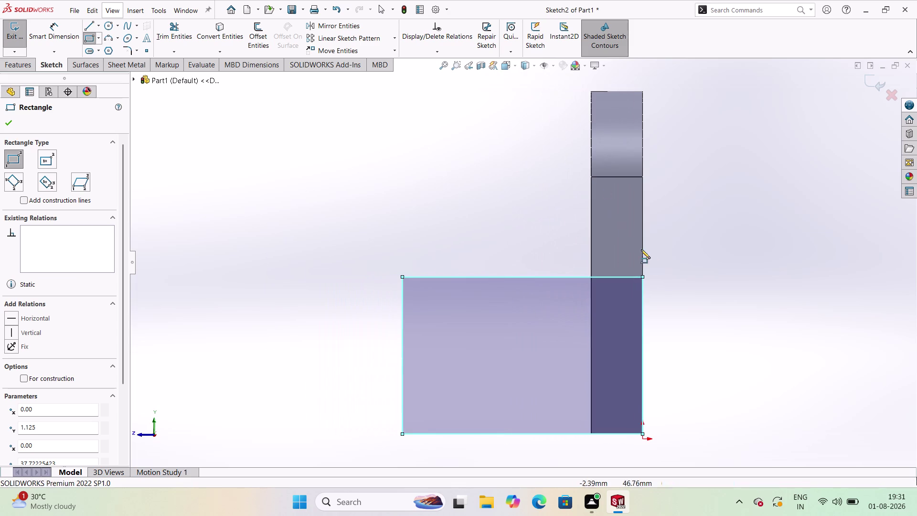
scroll(up, 3)
scroll(down, 3)
scroll(up, 3)
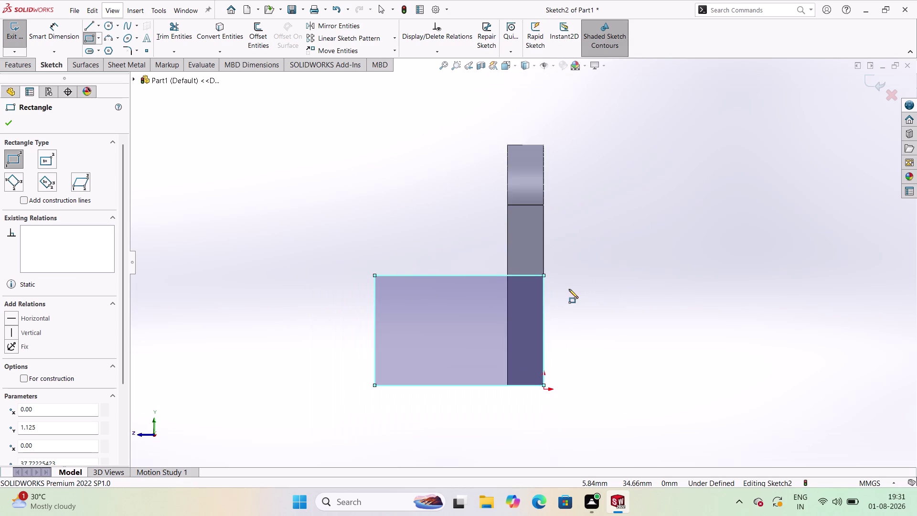
scroll(down, 3)
scroll(up, 3)
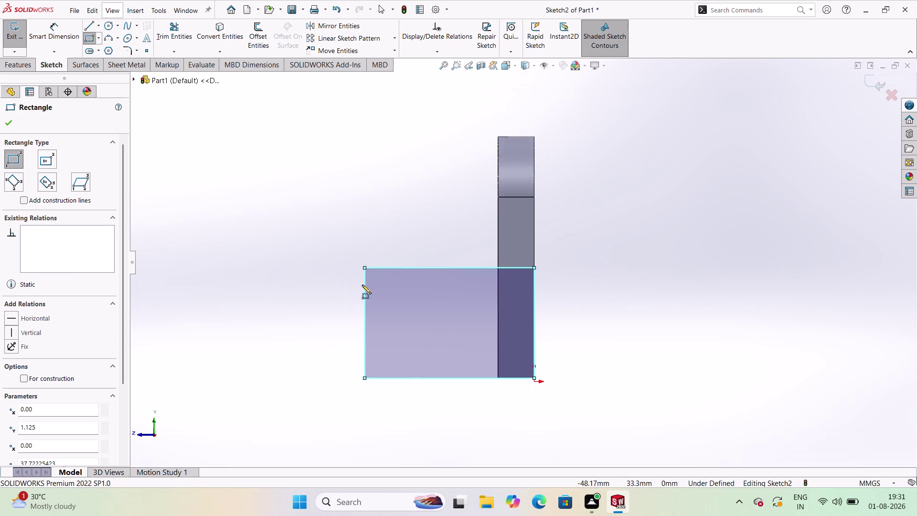
scroll(up, 3)
scroll(down, 3)
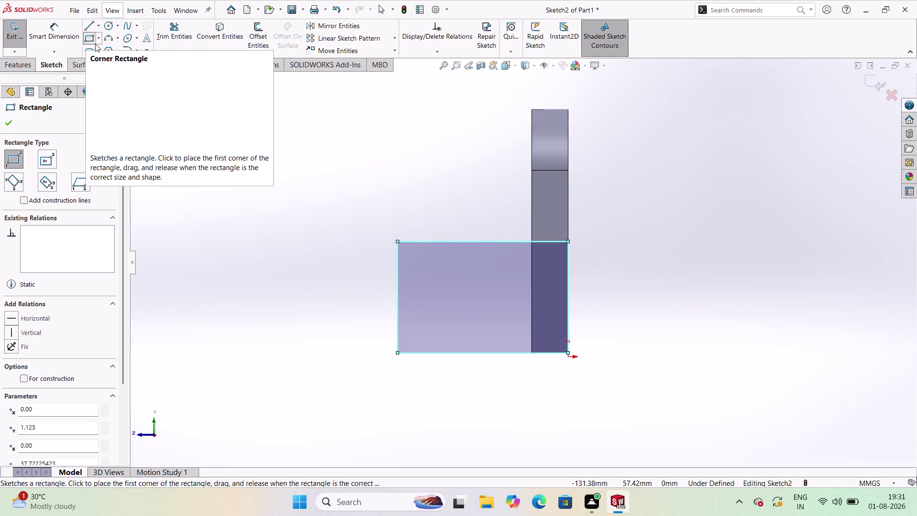
click(59, 30)
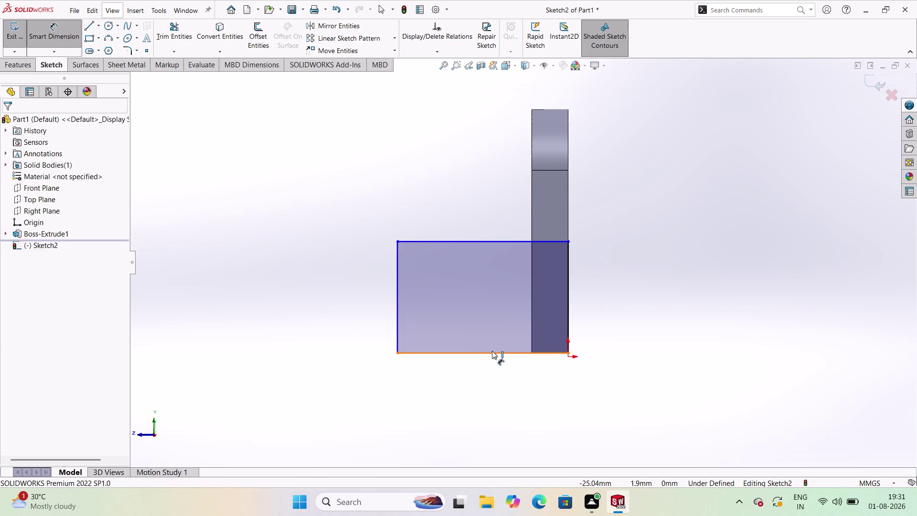
Dimension the rectangle's bottom edge, correcting its width from 40 to 41 mm.
click(488, 355)
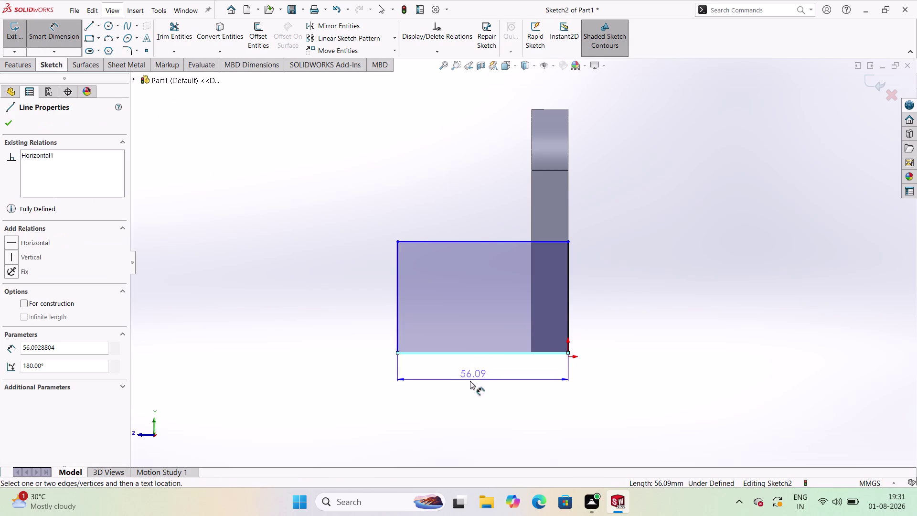
click(461, 383)
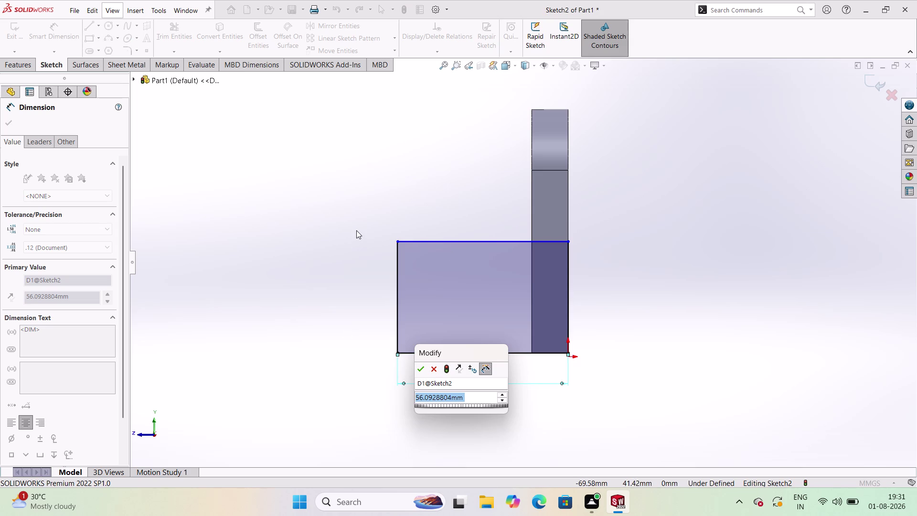
text(40)
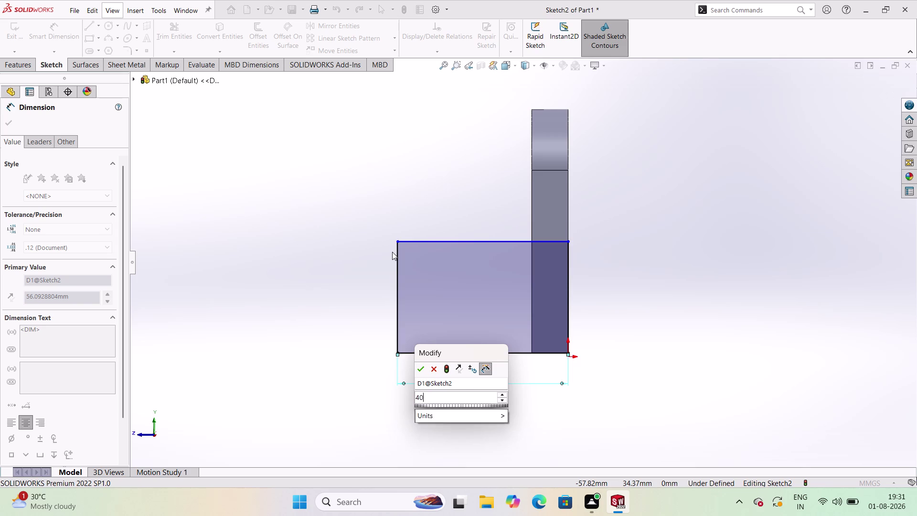
key(Return)
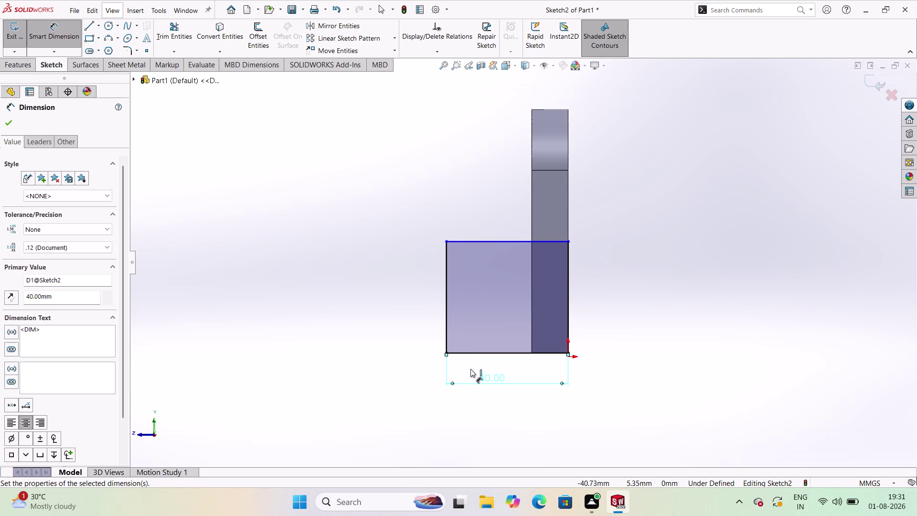
click(498, 381)
click(499, 381)
click(502, 379)
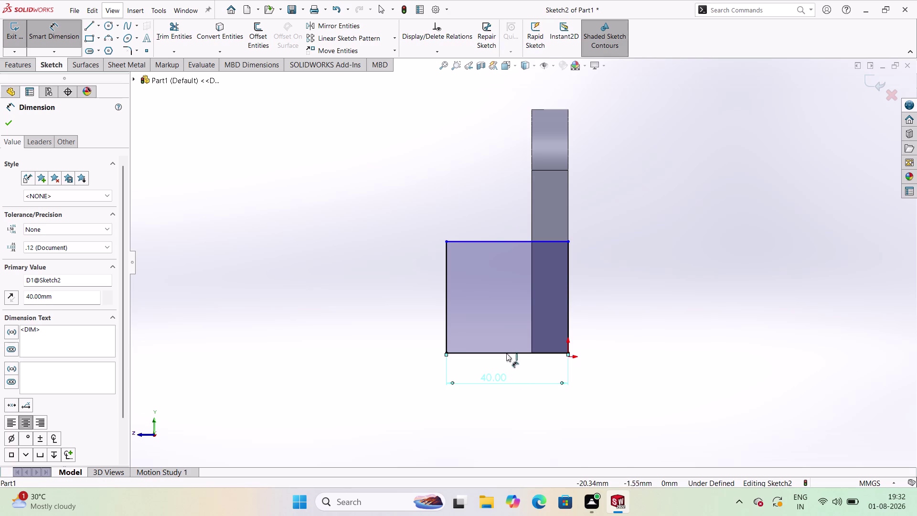
double_click(496, 376)
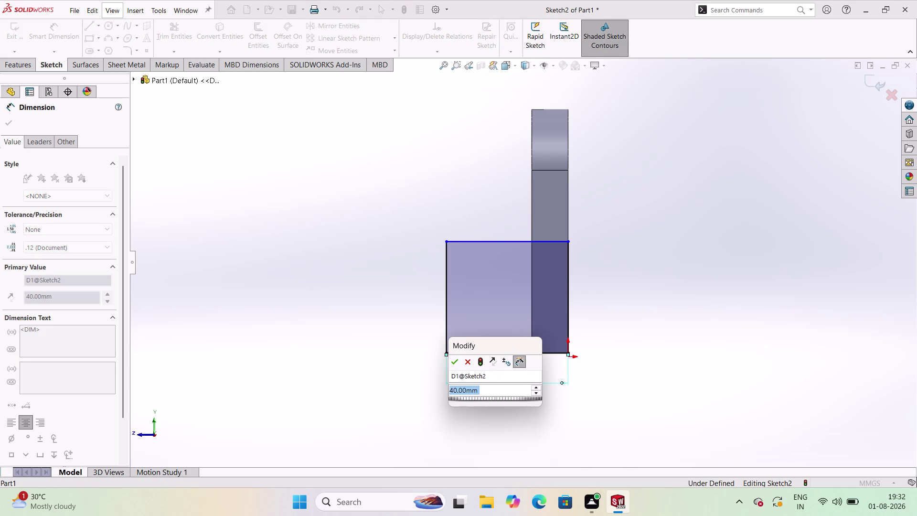
text(41)
key(Return)
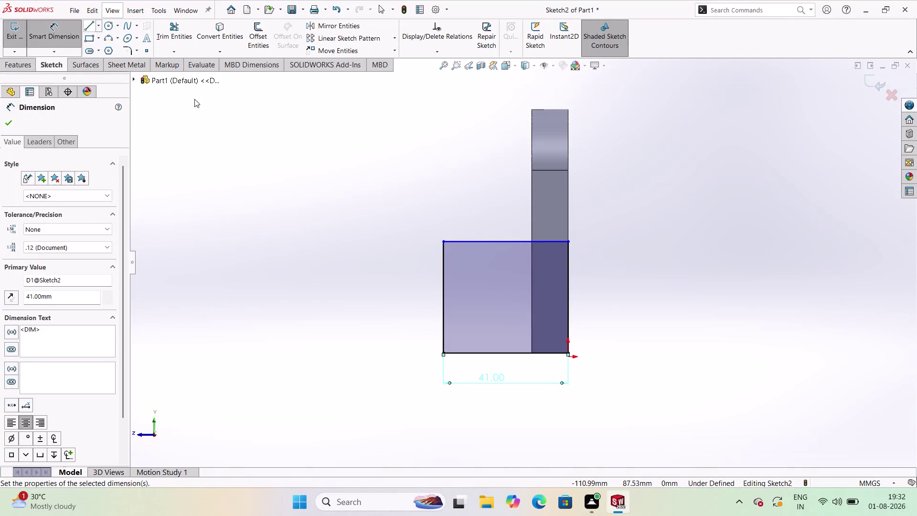
Dimension the rectangle's vertical edge to a 40 mm height.
click(569, 303)
click(601, 295)
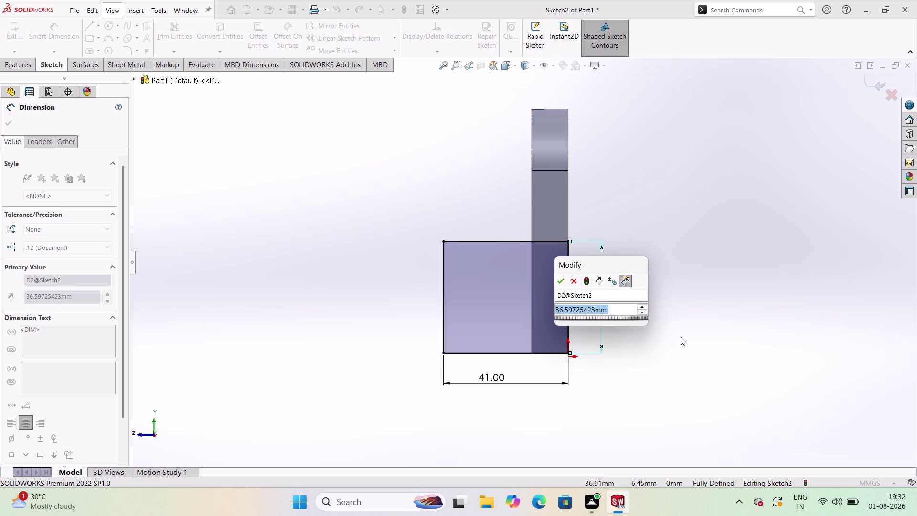
text(40)
key(Return)
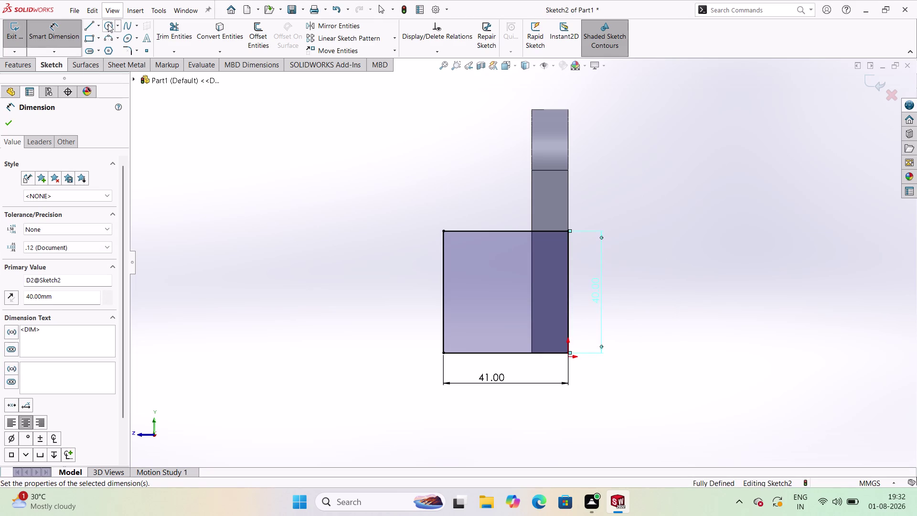
click(108, 24)
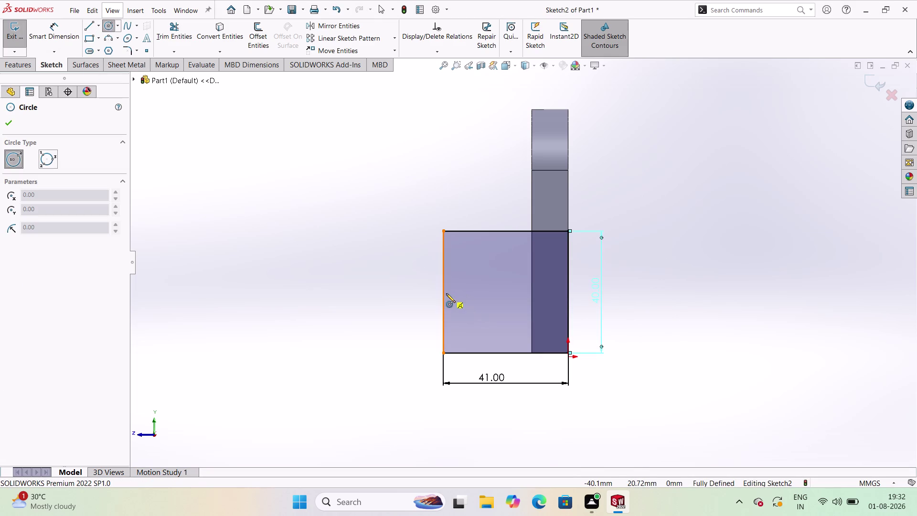
Draw a circle centred on the rectangle's left edge and dimension it to 40 mm diameter.
click(445, 293)
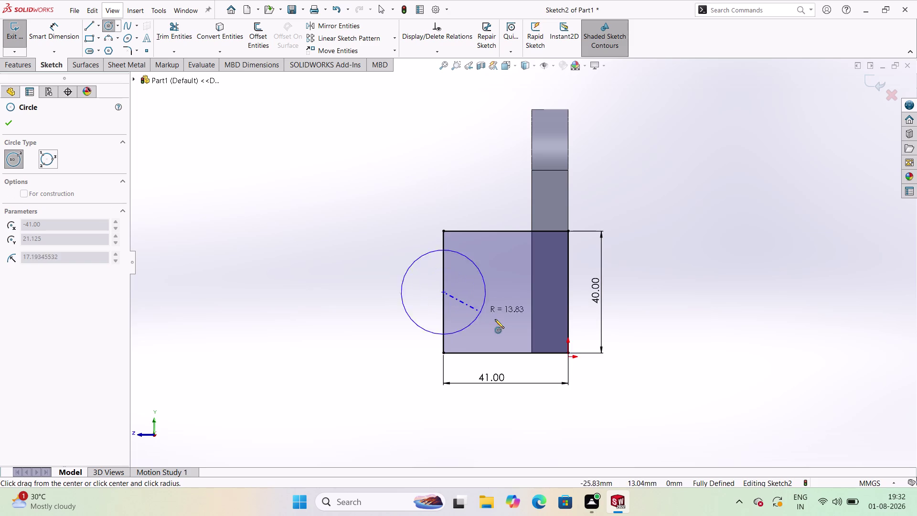
click(486, 314)
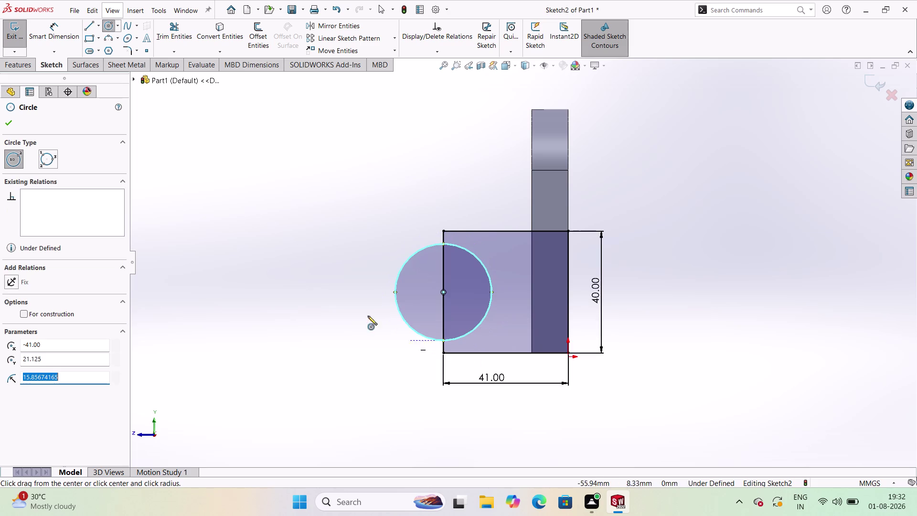
click(59, 32)
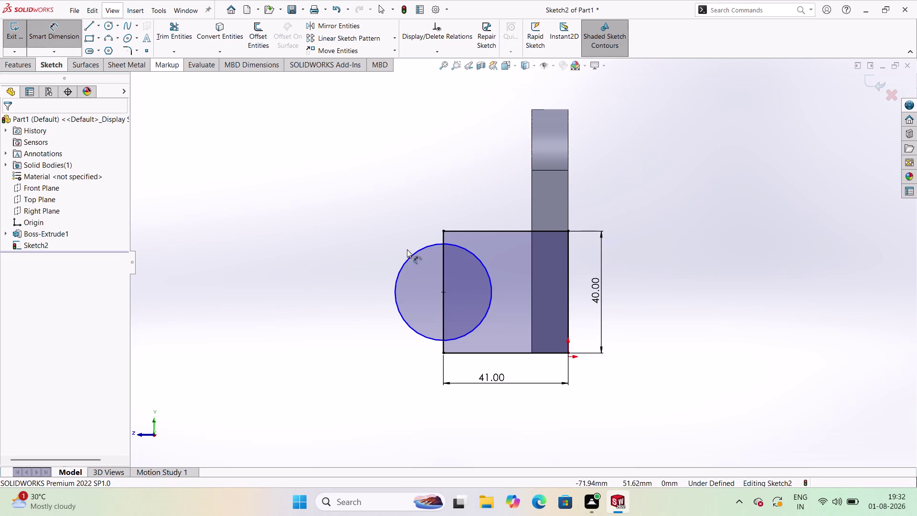
click(406, 320)
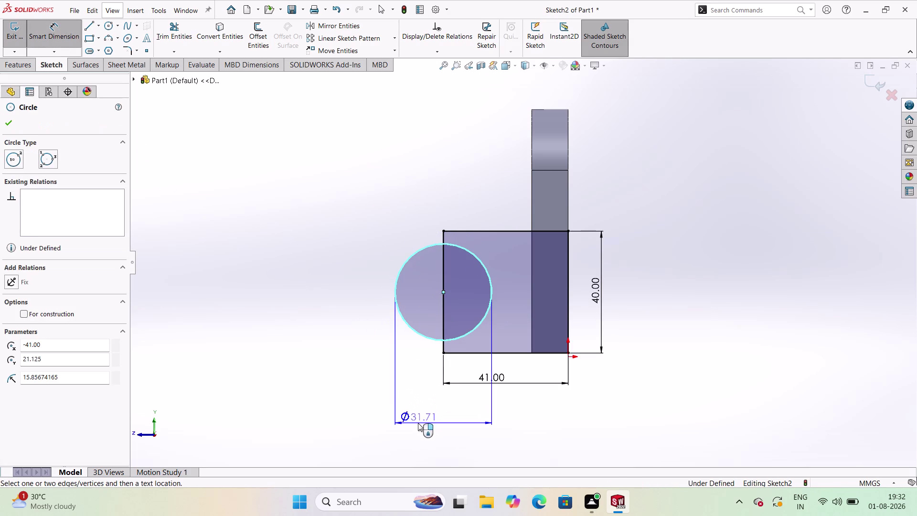
click(418, 423)
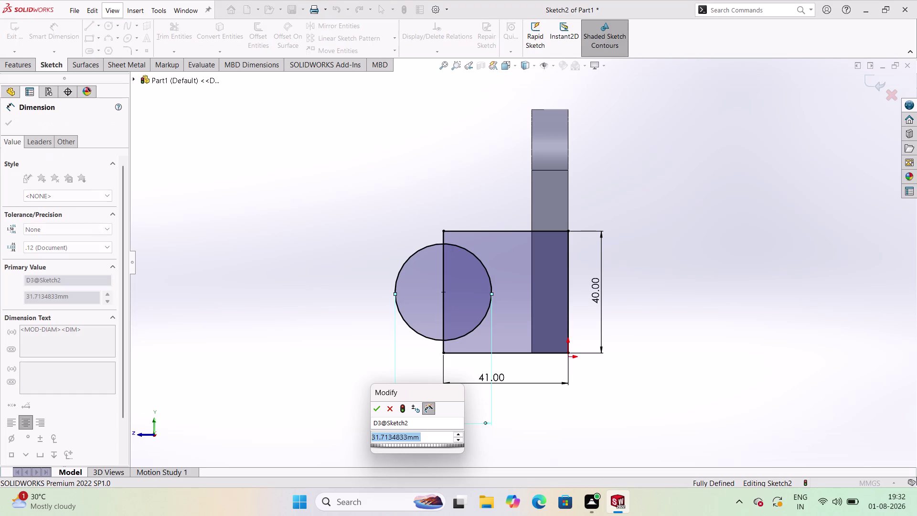
text(4)
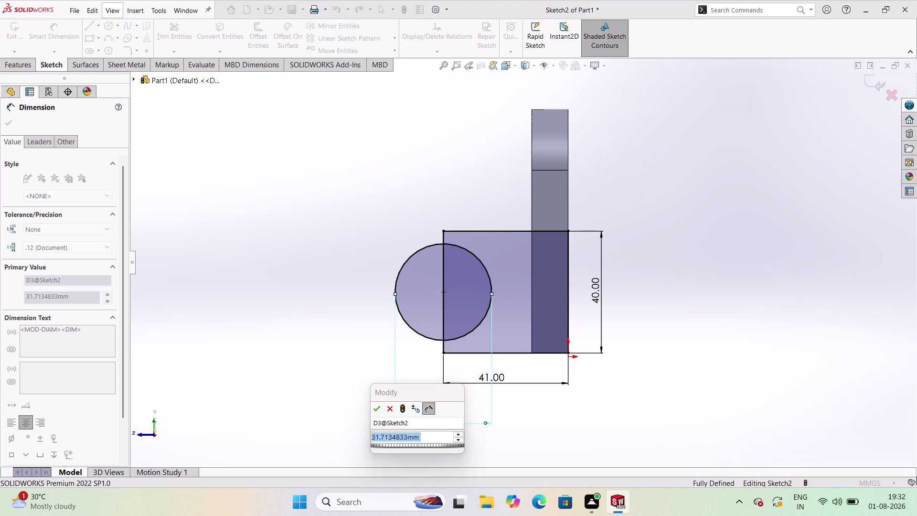
text(0)
key(Return)
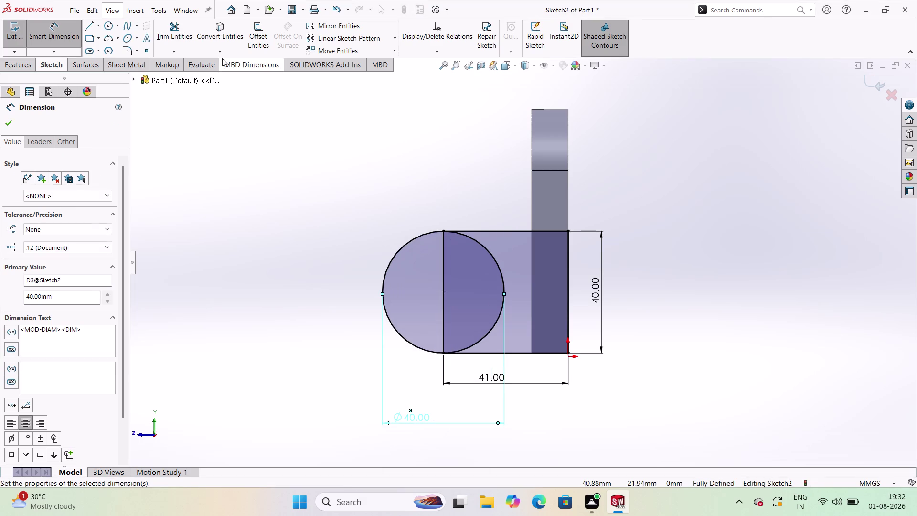
click(103, 28)
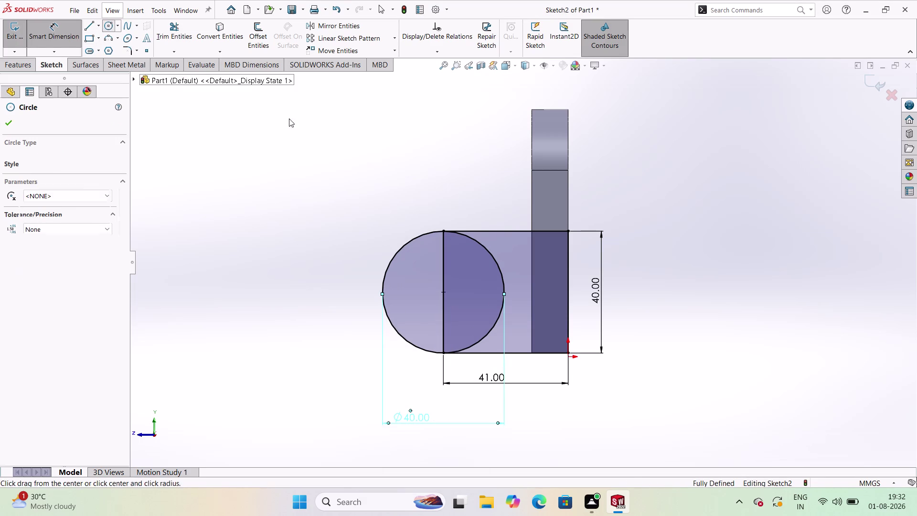
Draw an inner circle at the 40 mm circle's centre and set its diameter to 16 mm.
click(443, 292)
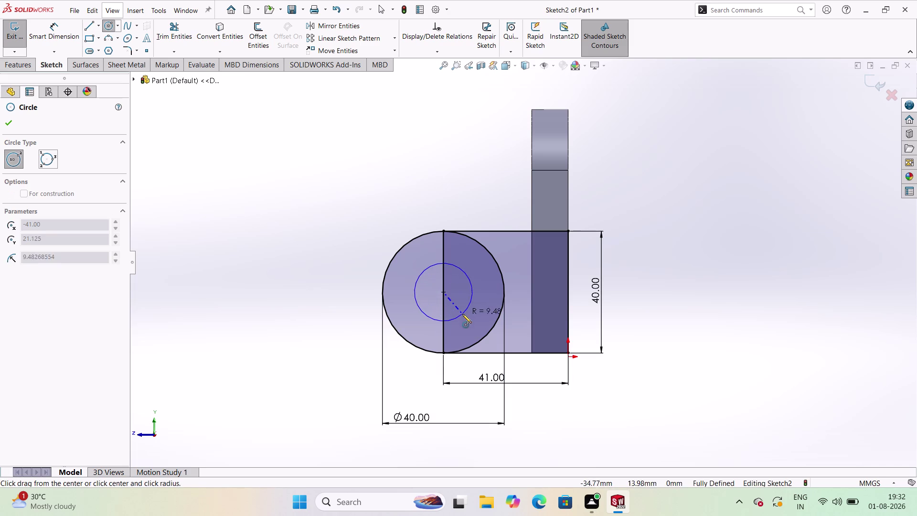
click(462, 314)
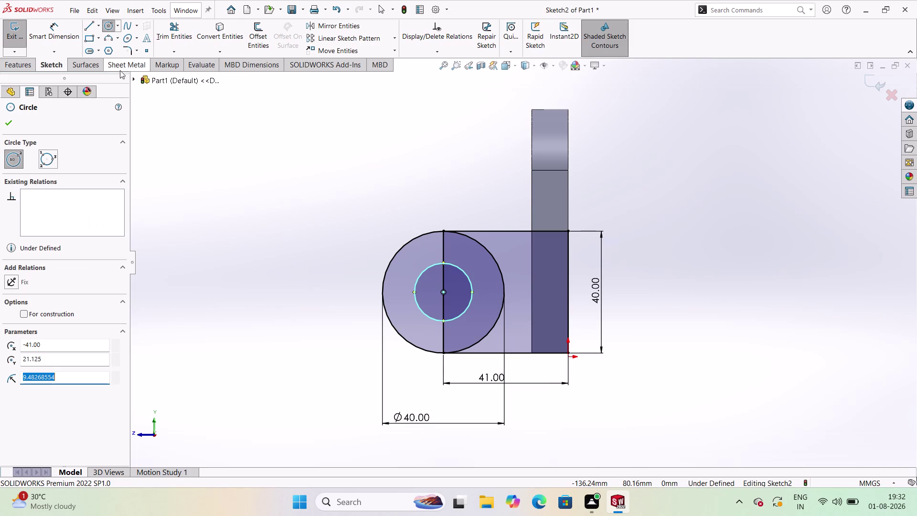
click(36, 37)
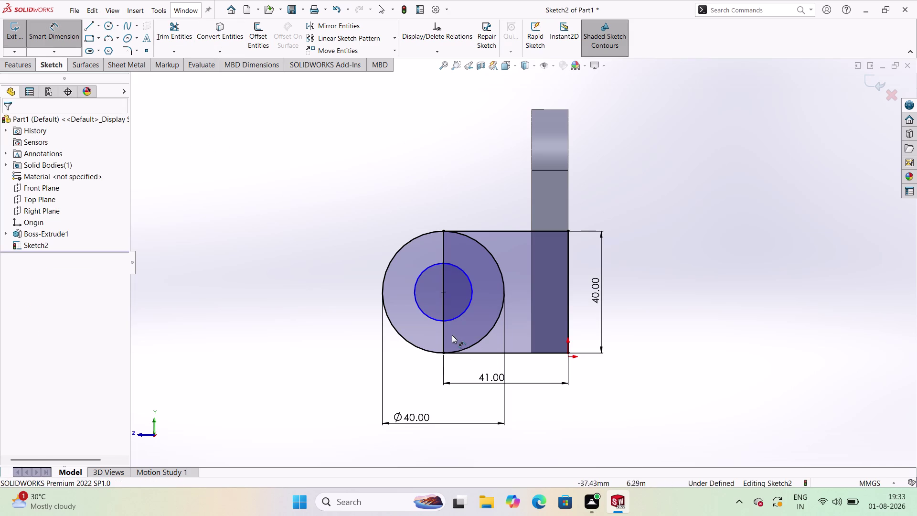
click(438, 320)
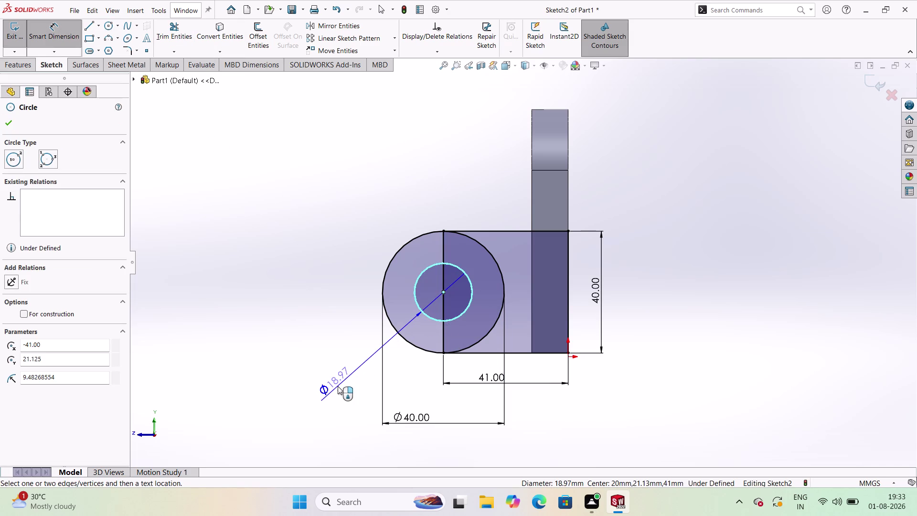
click(338, 386)
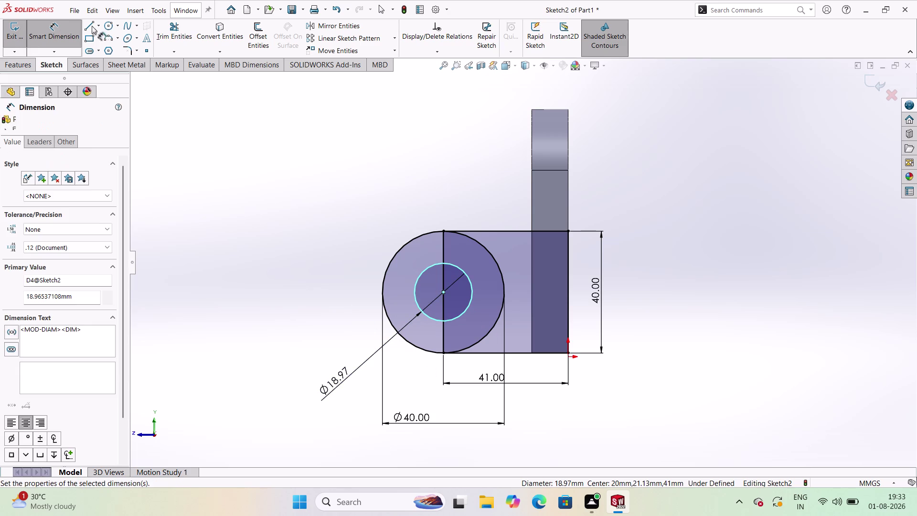
click(174, 31)
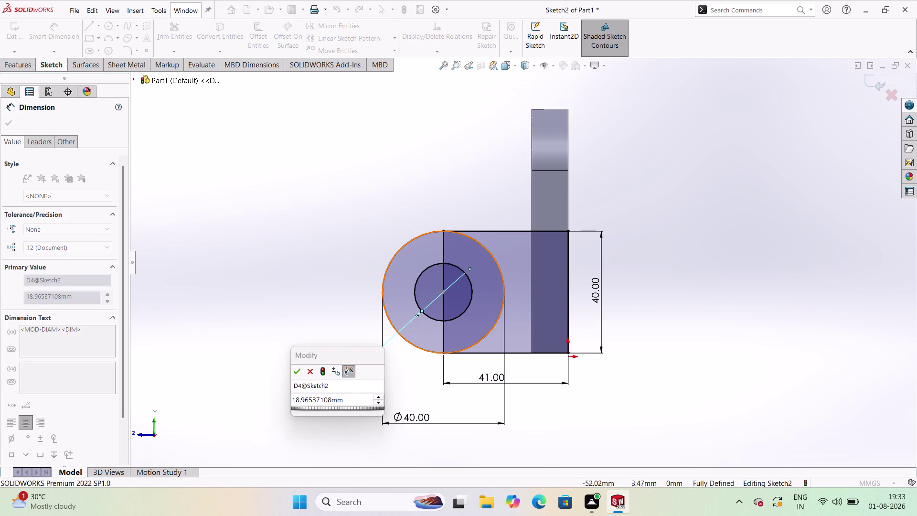
double_click(347, 396)
key(BackSpace)
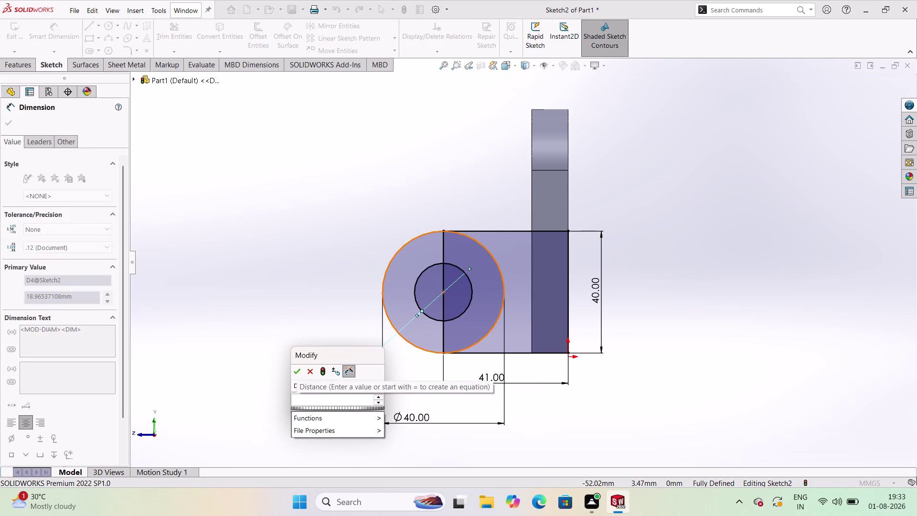
text(16)
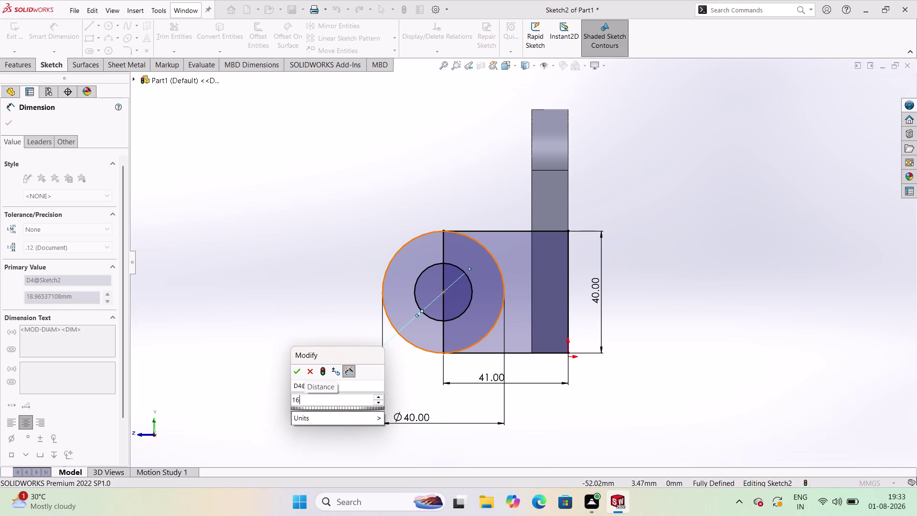
key(Return)
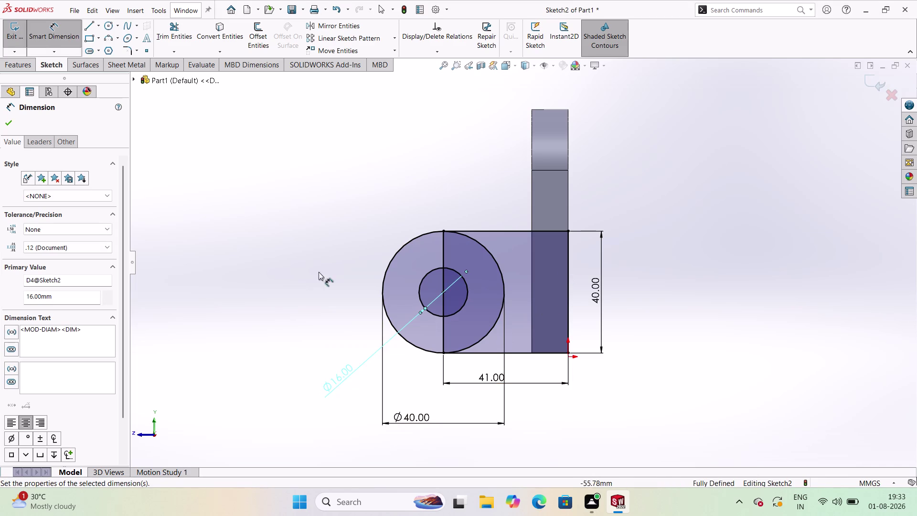
click(170, 41)
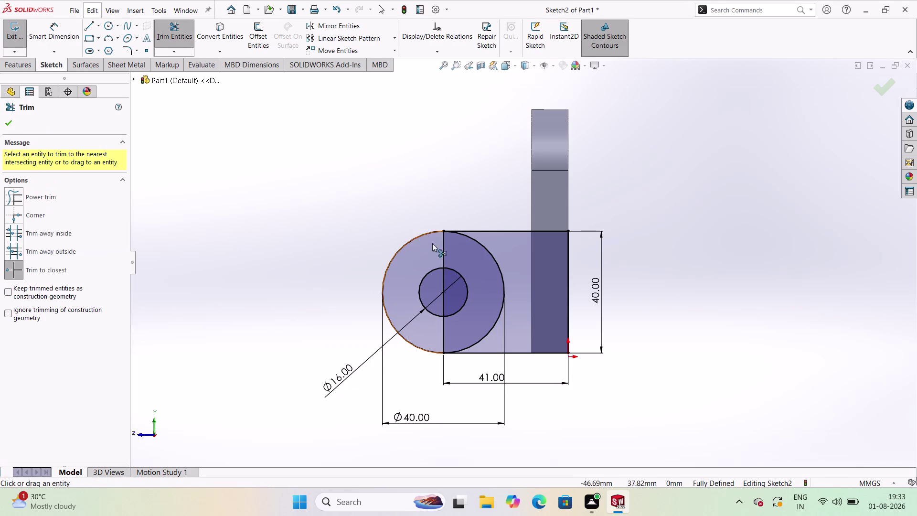
Trim the inner arc, left edge and leftover line, accept the relation warning, and exit Sketch2.
click(495, 258)
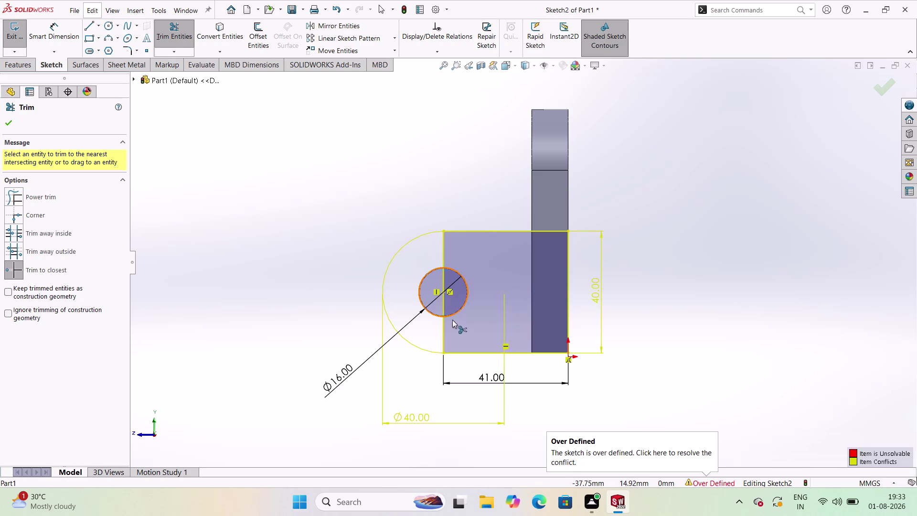
click(444, 331)
click(475, 264)
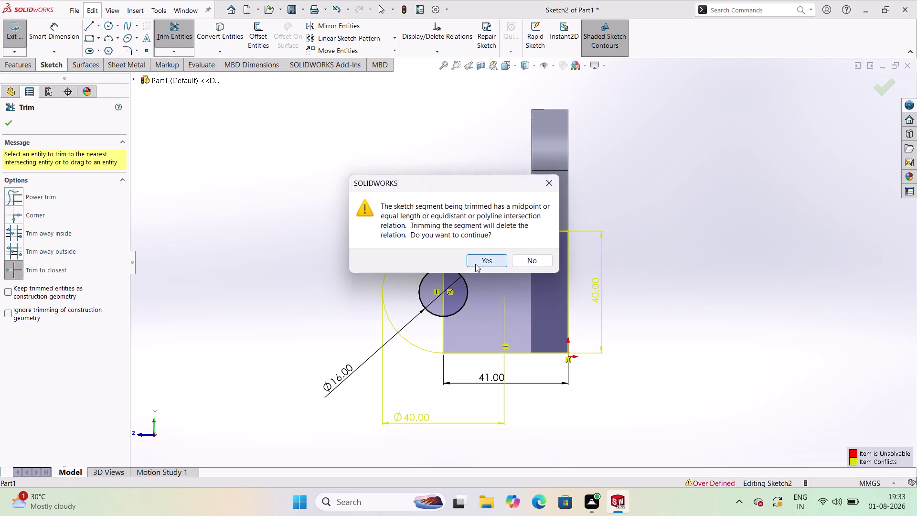
click(444, 254)
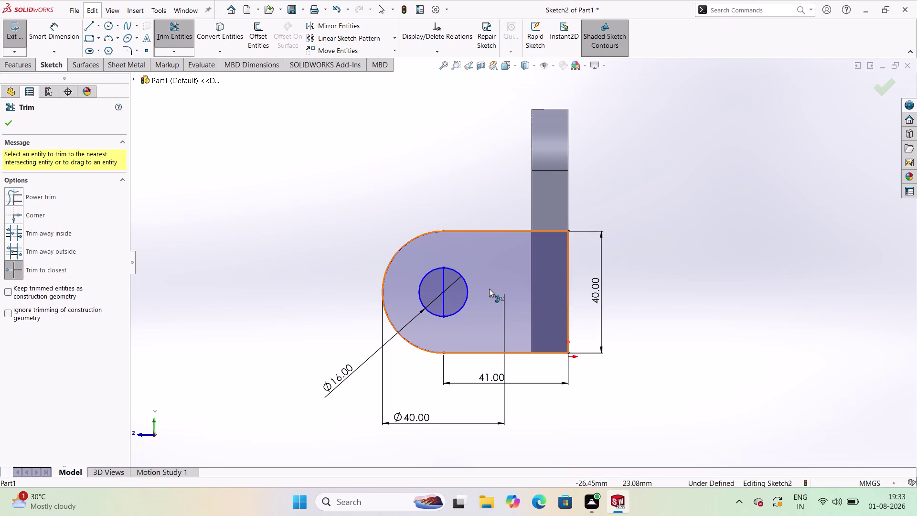
click(443, 296)
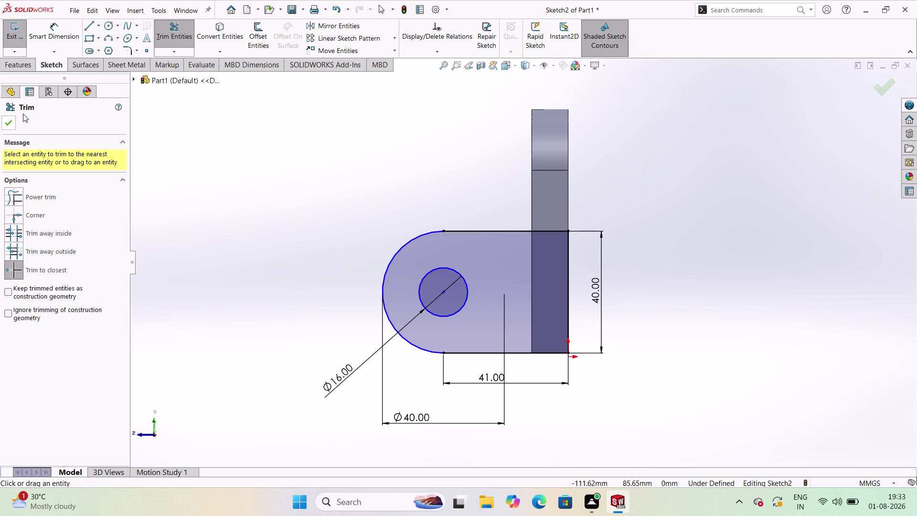
click(11, 123)
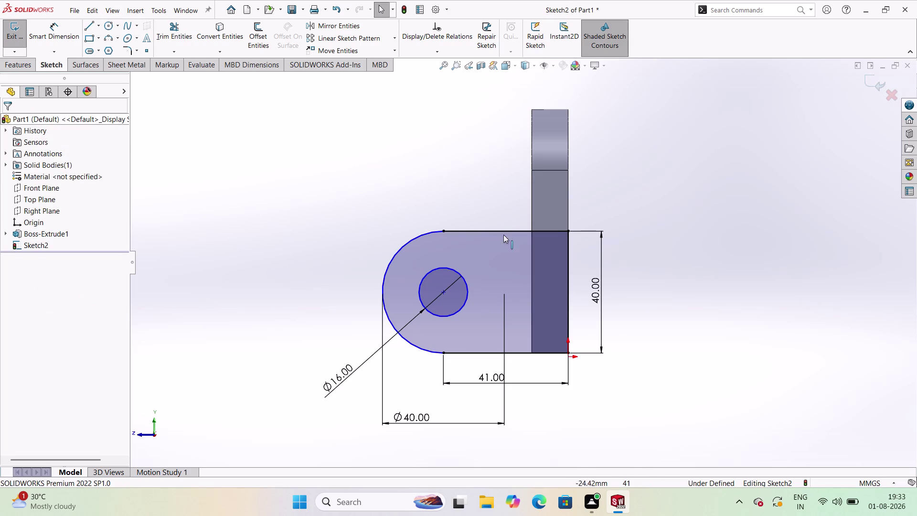
click(17, 35)
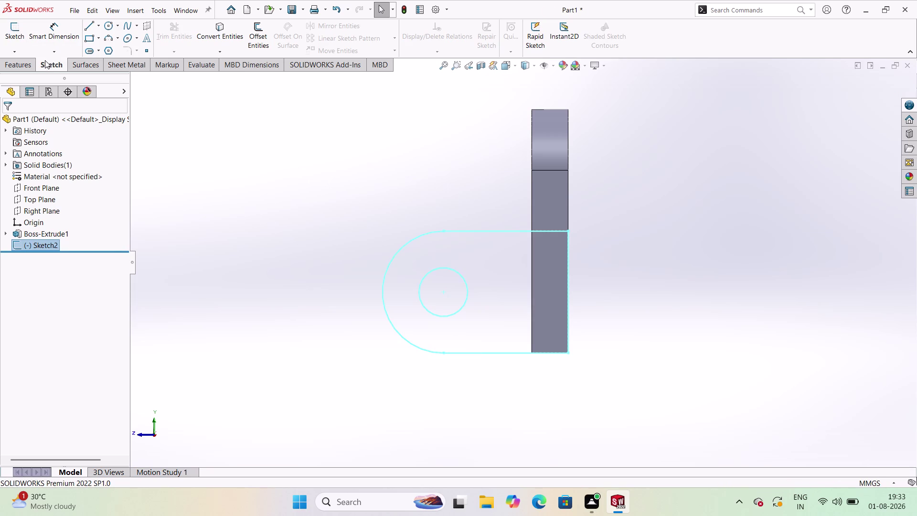
click(31, 60)
click(18, 39)
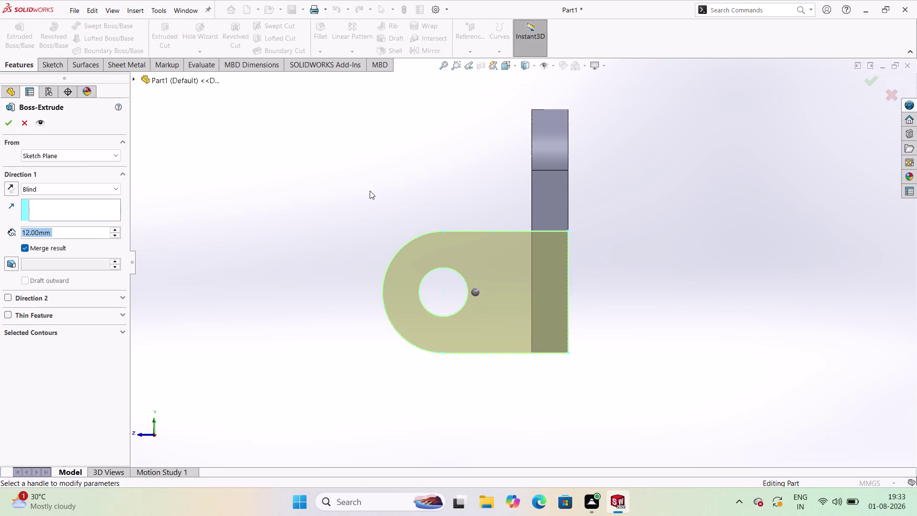
middle_drag(370, 191, 416, 234)
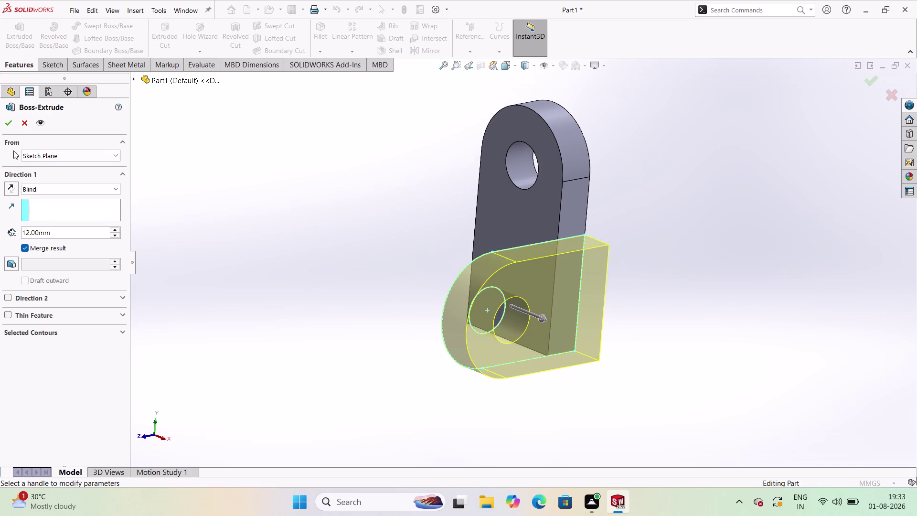
click(12, 190)
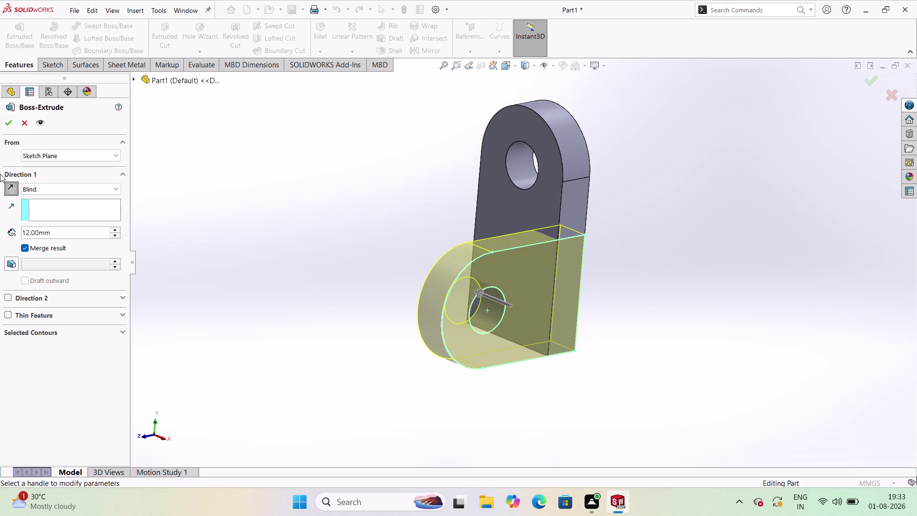
click(8, 125)
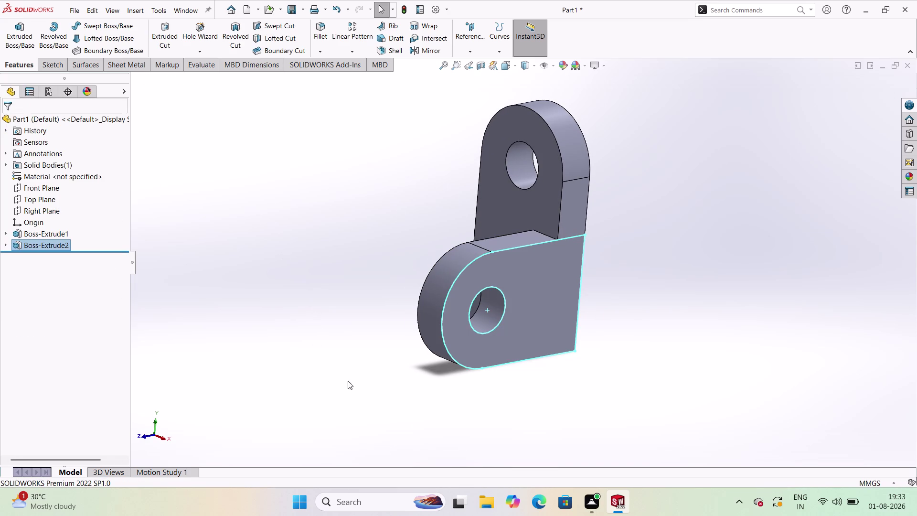
middle_drag(304, 379, 324, 176)
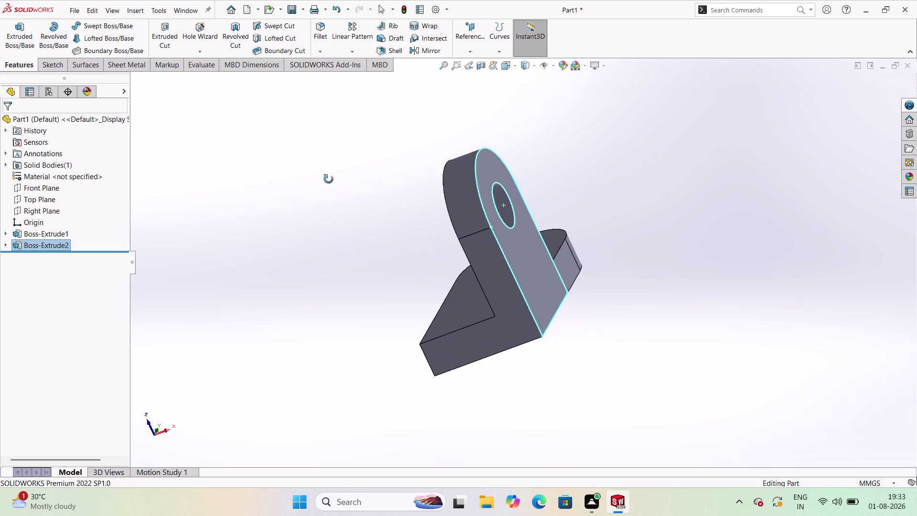
middle_drag(324, 176, 335, 200)
click(316, 194)
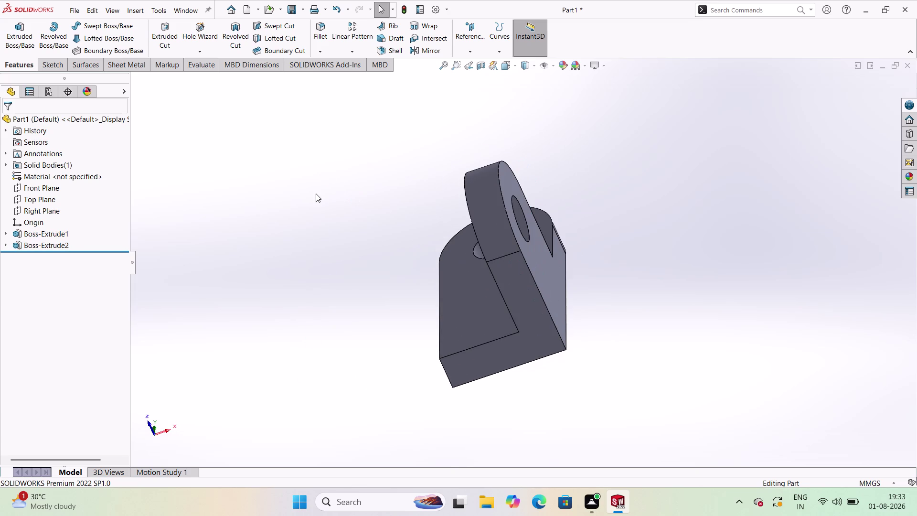
click(59, 240)
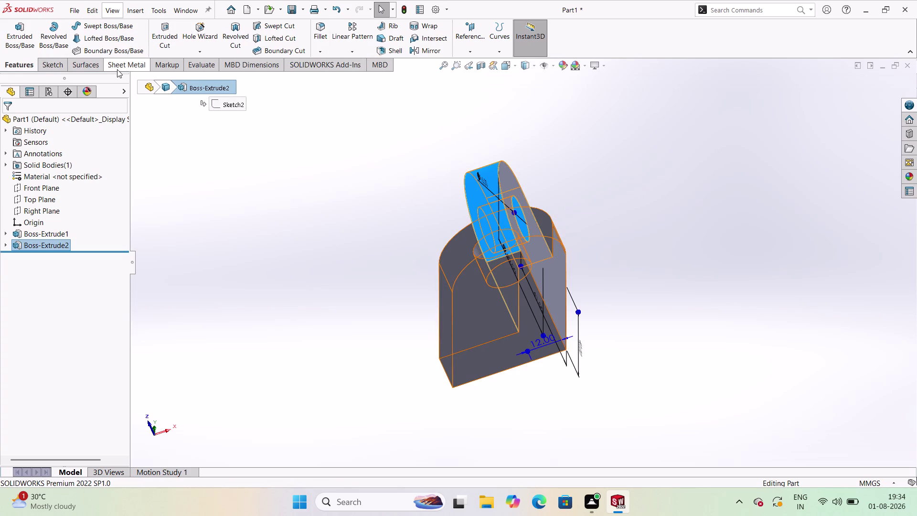
Mirror Boss-Extrude2 across the Right Plane.
click(55, 69)
click(83, 61)
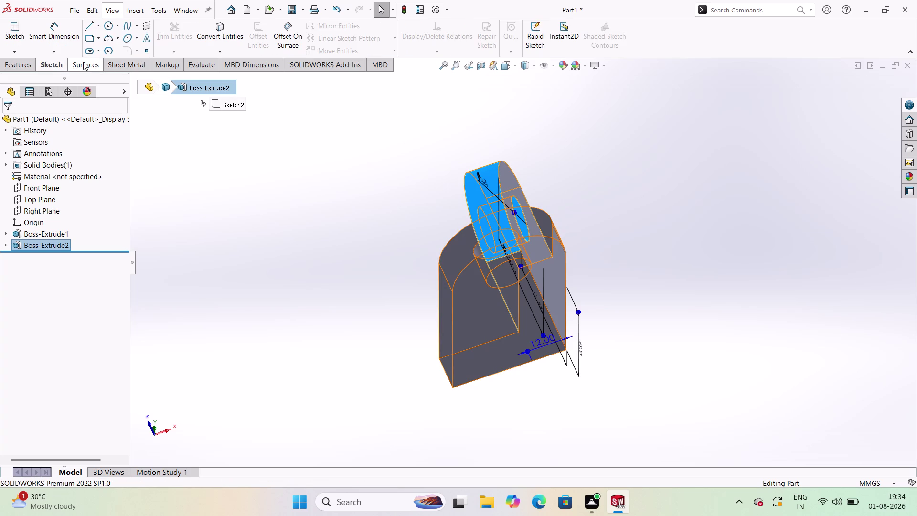
click(13, 66)
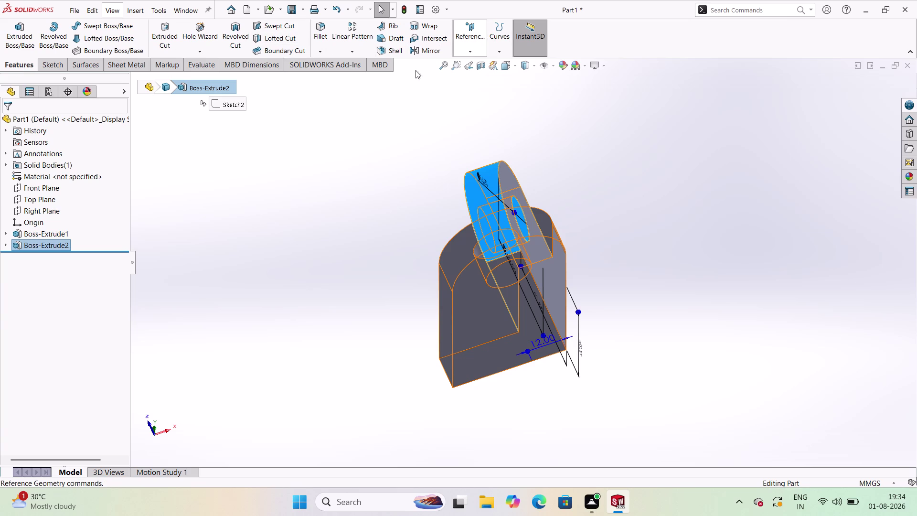
click(421, 47)
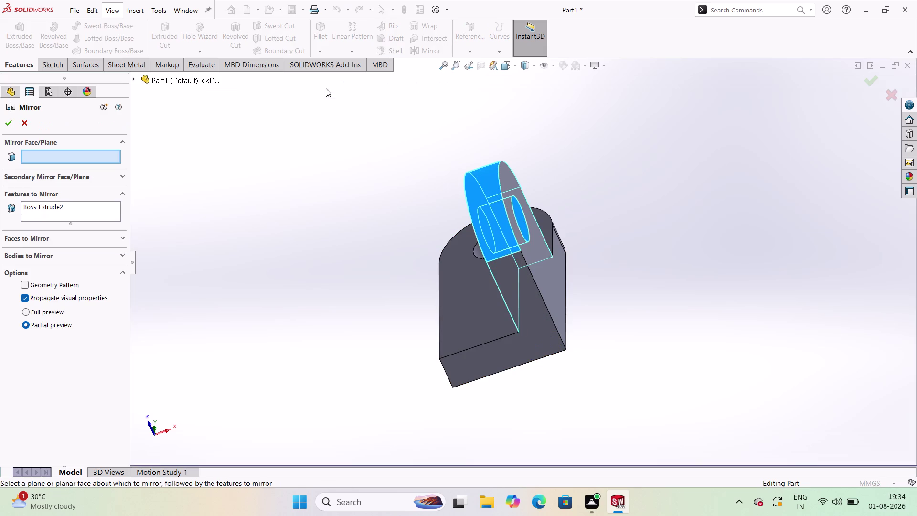
click(143, 75)
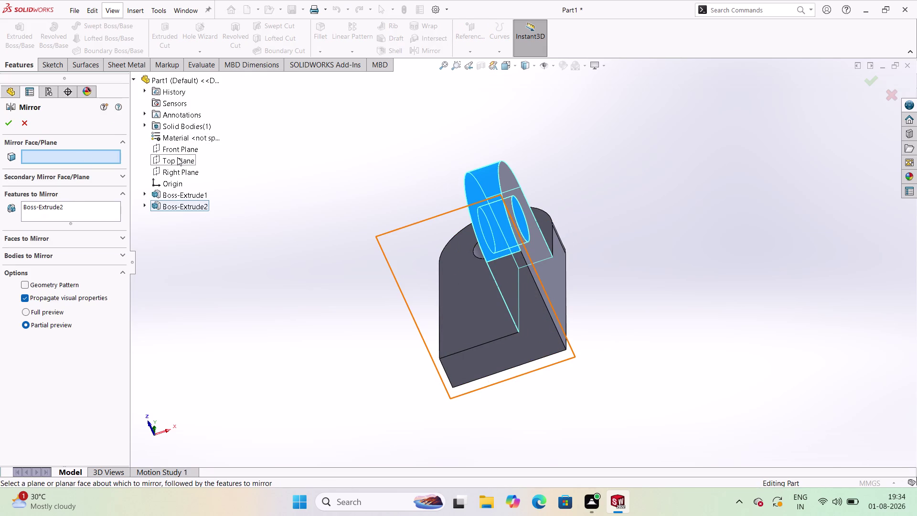
click(182, 174)
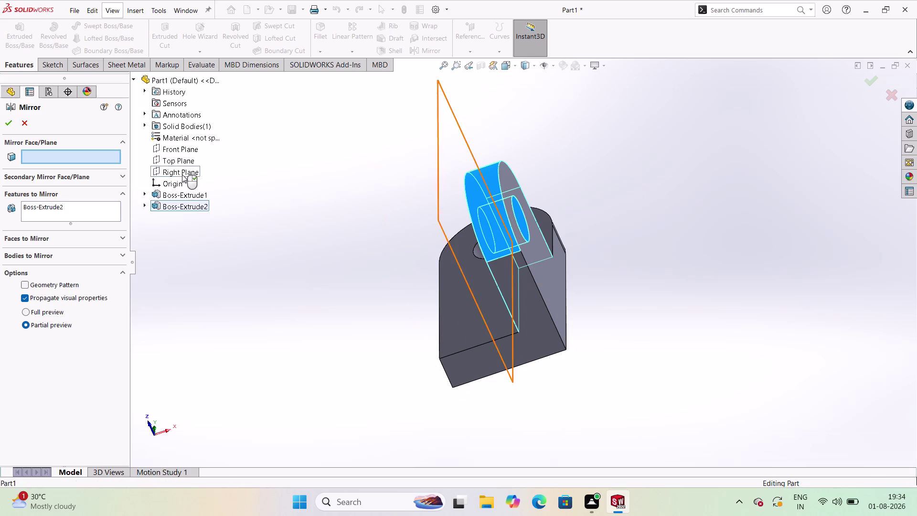
click(4, 122)
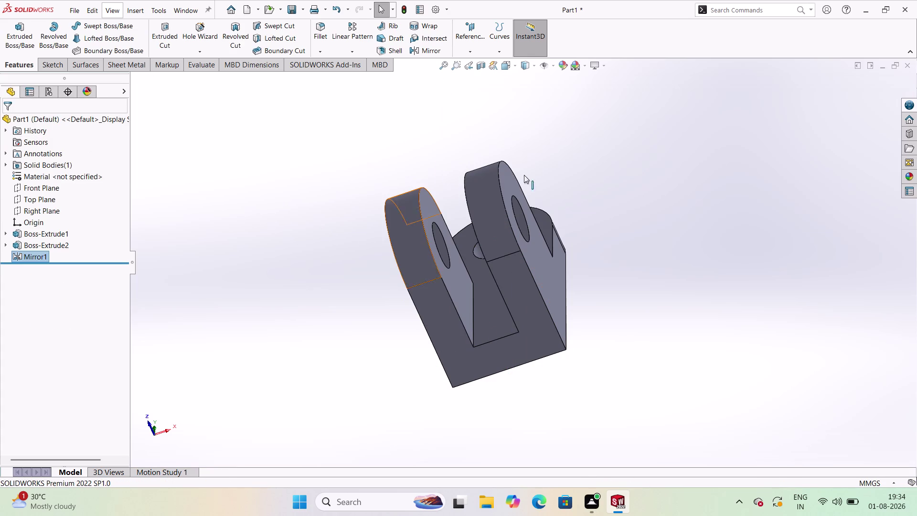
Orbit the part to inspect the two mirrored lugs from the side.
scroll(down, 3)
middle_drag(575, 164, 492, 233)
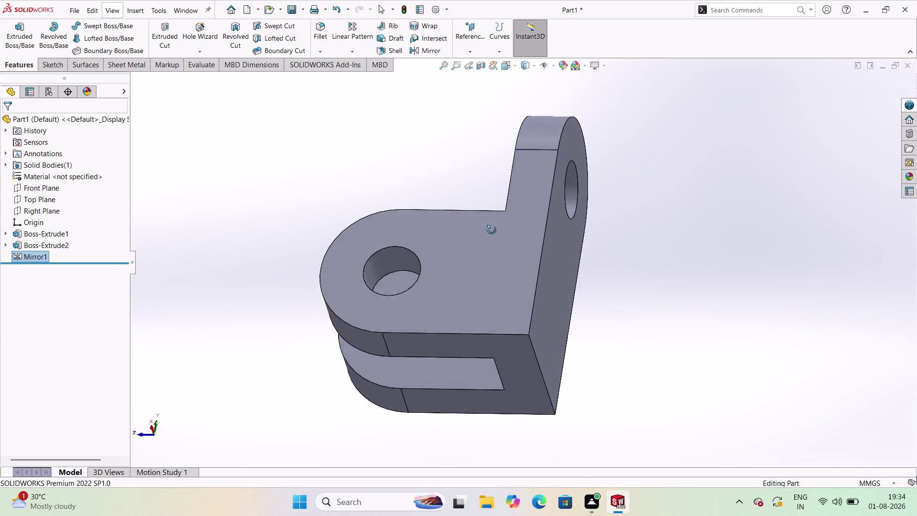
middle_drag(492, 233, 502, 144)
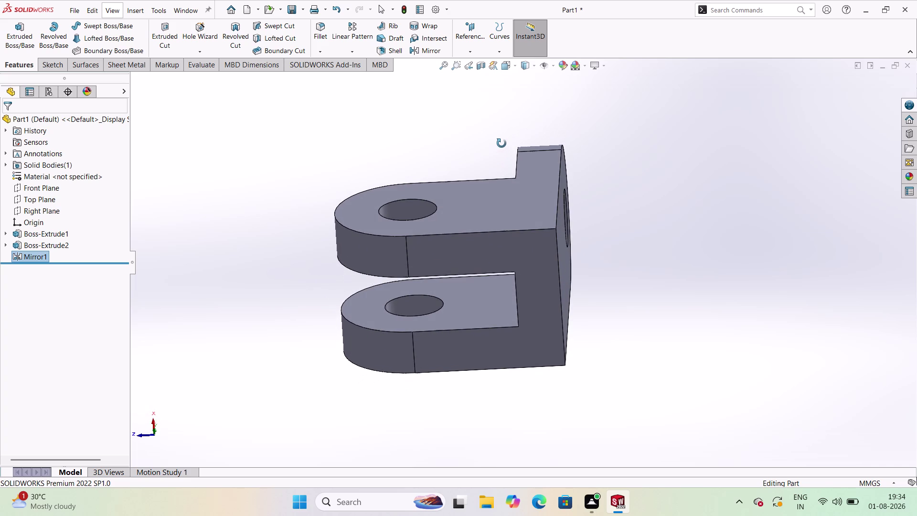
middle_drag(502, 143, 501, 147)
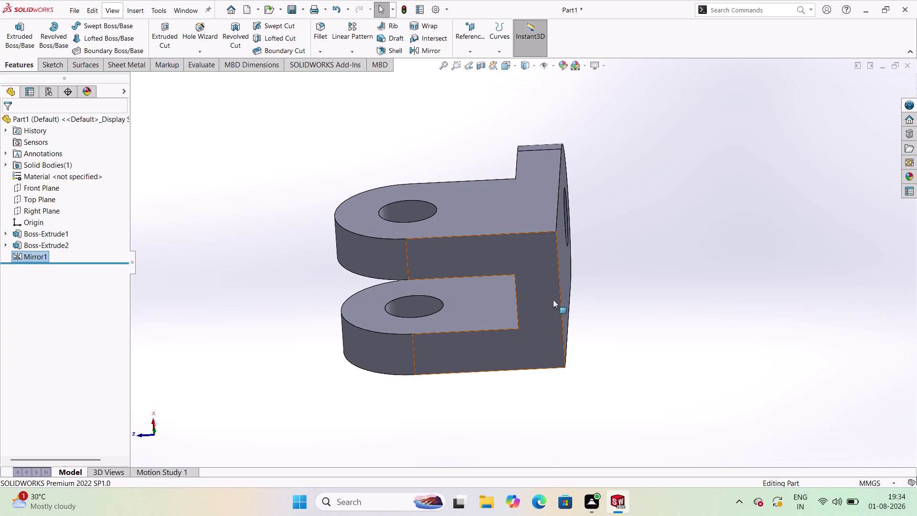
click(552, 290)
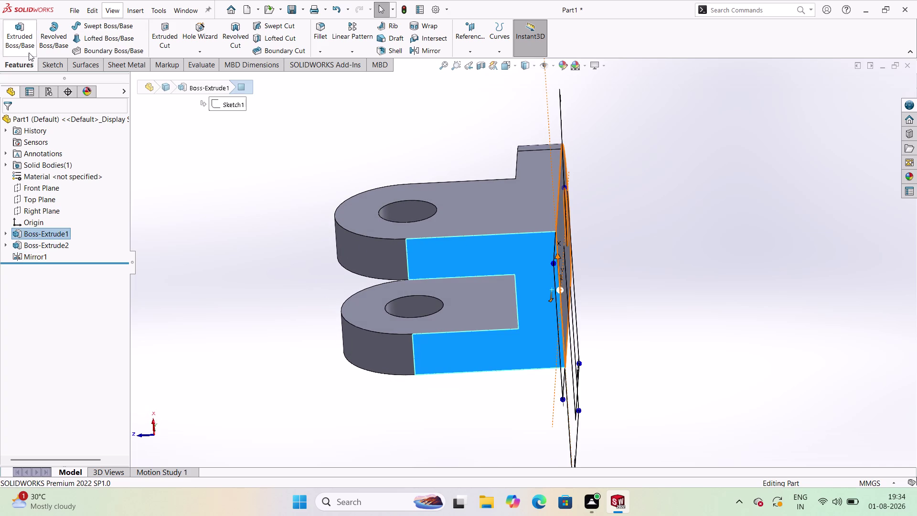
Start Sketch3 on the base plate's flat face and view it Normal To.
click(59, 71)
click(22, 45)
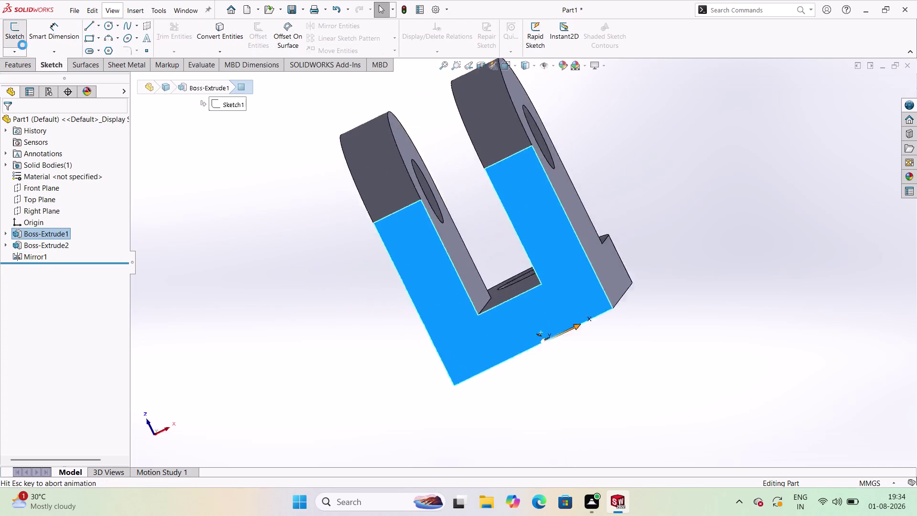
click(672, 223)
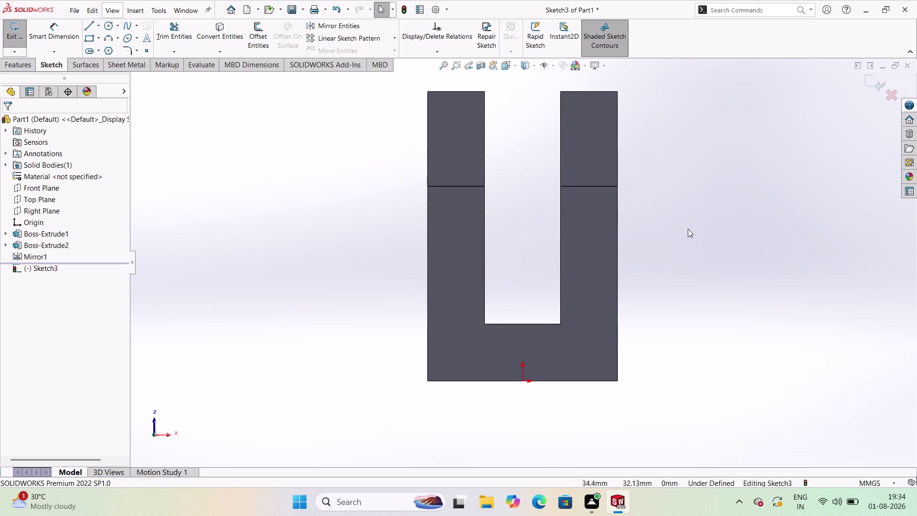
middle_click(691, 229)
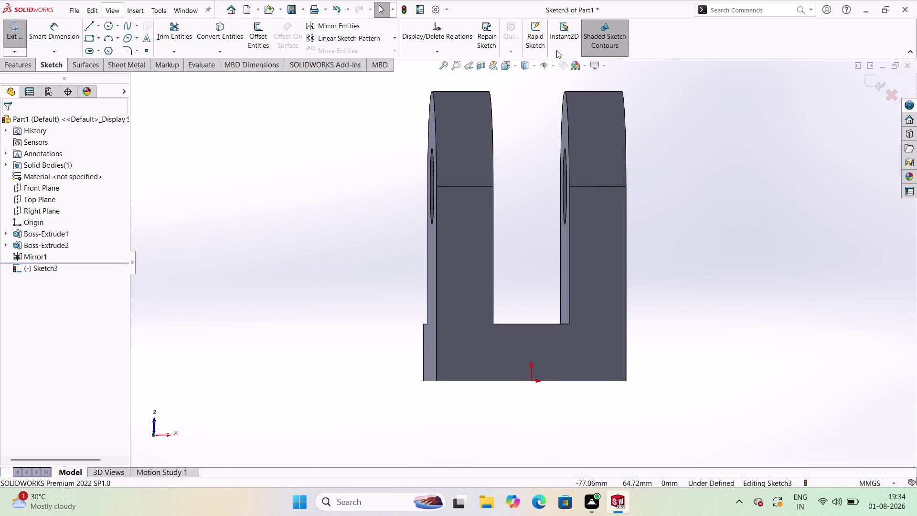
click(513, 65)
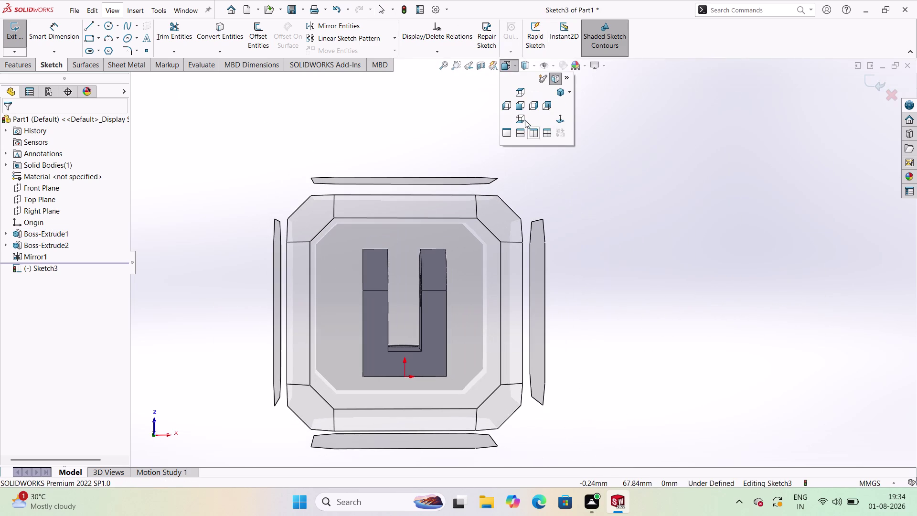
click(563, 113)
scroll(up, 3)
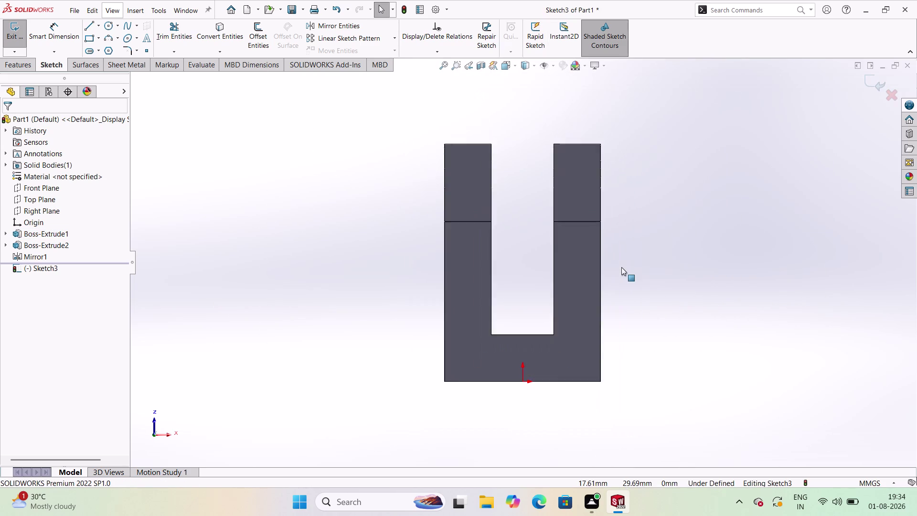
scroll(down, 3)
scroll(up, 3)
scroll(down, 3)
scroll(up, 3)
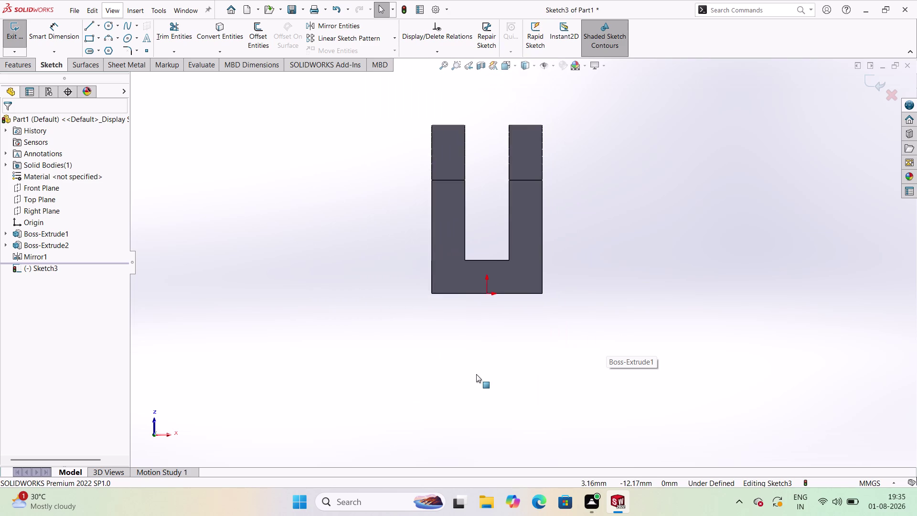
scroll(down, 3)
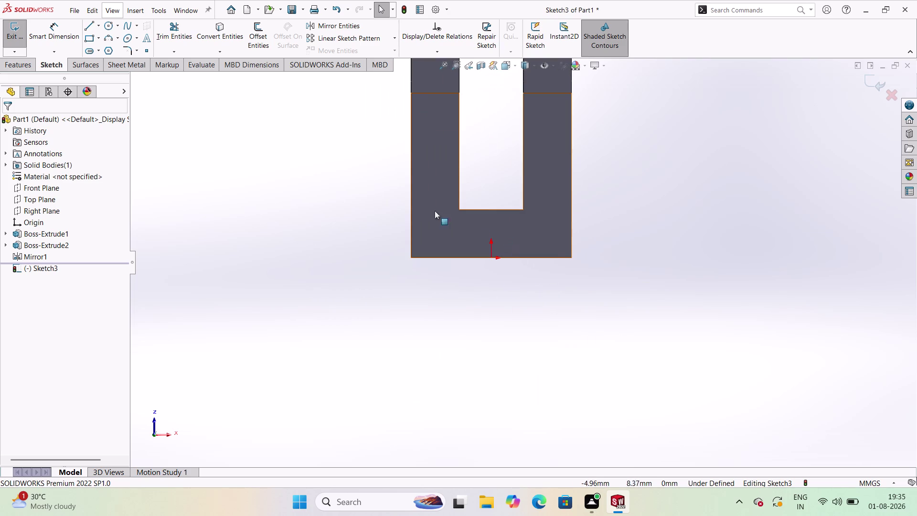
Draw a corner rectangle from the plate's top corner to well below the plate.
click(99, 39)
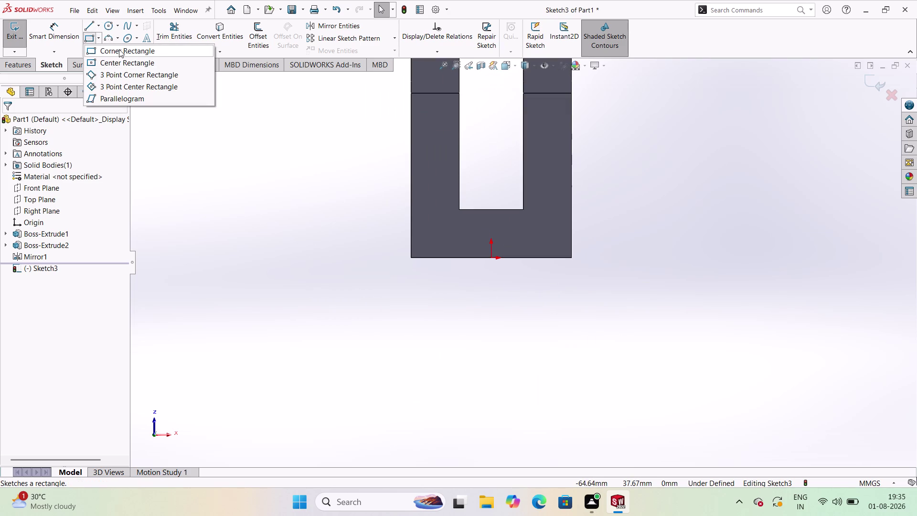
click(119, 49)
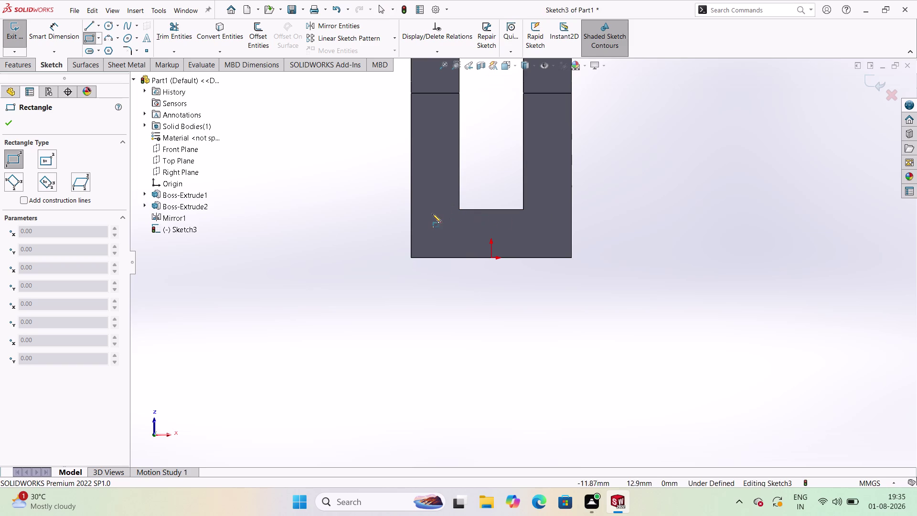
click(412, 210)
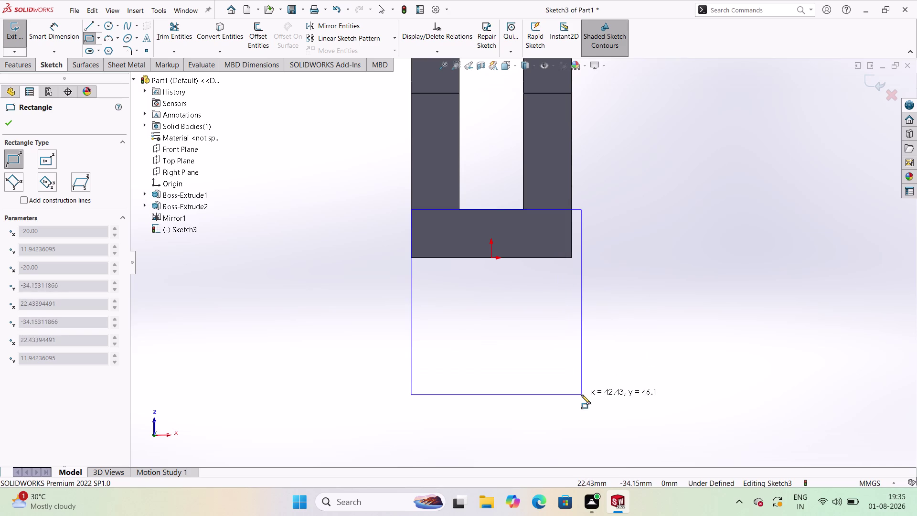
click(572, 388)
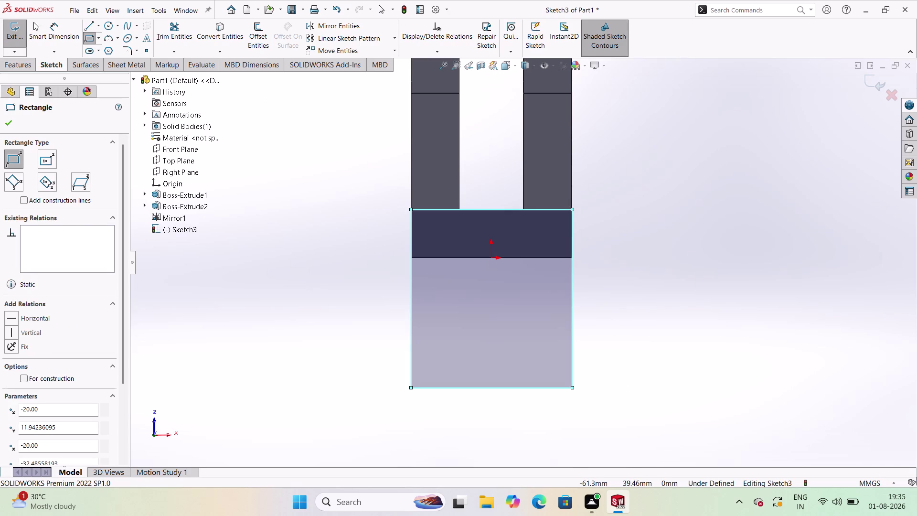
click(59, 37)
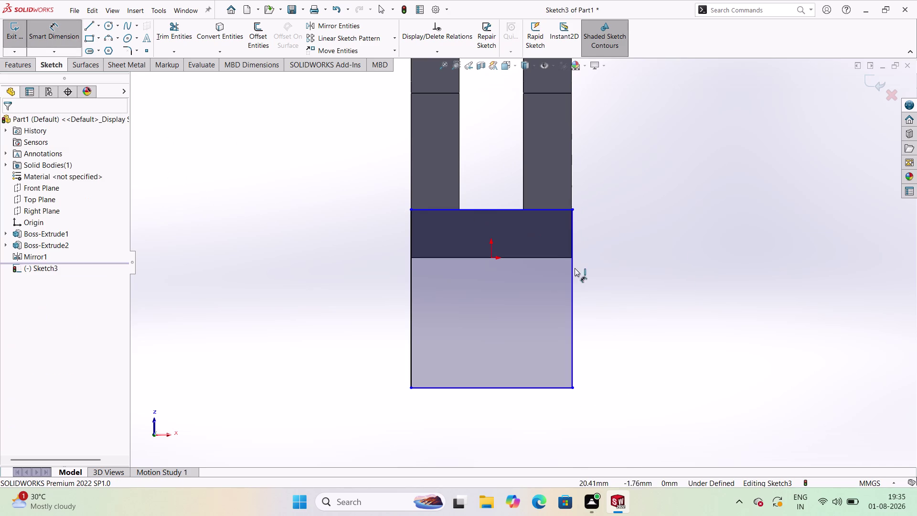
Dimension the rectangle's top edge 12 mm from the origin.
click(554, 208)
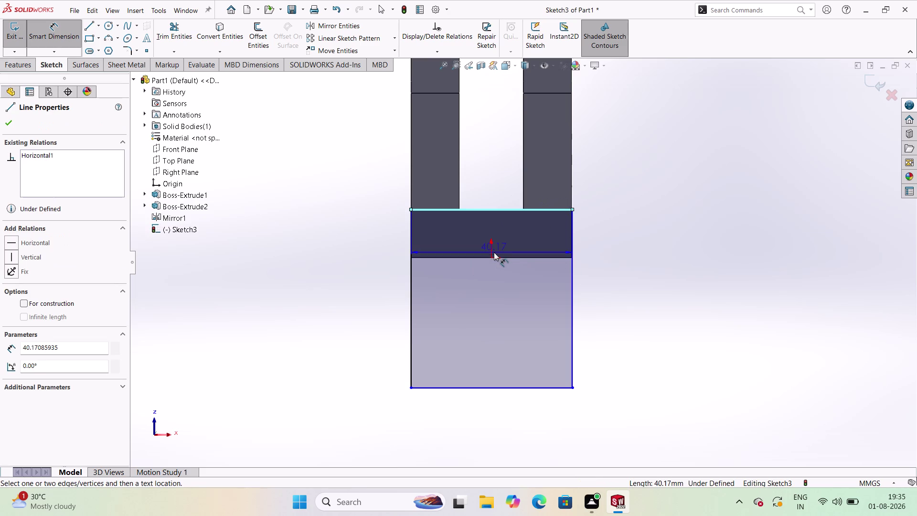
click(494, 259)
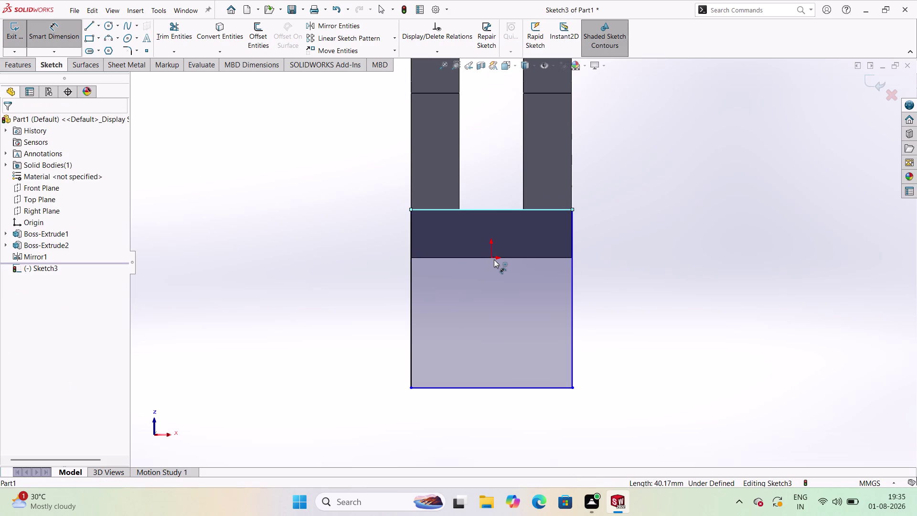
click(351, 250)
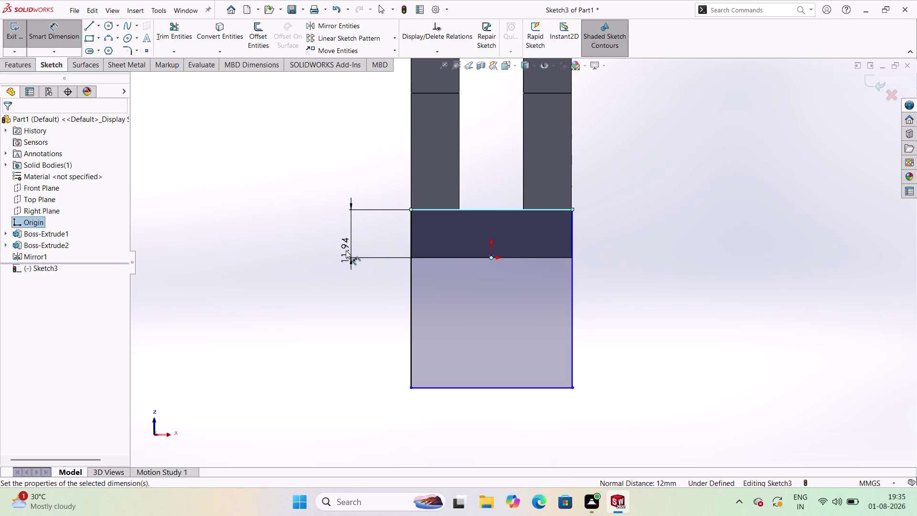
text(12)
key(Return)
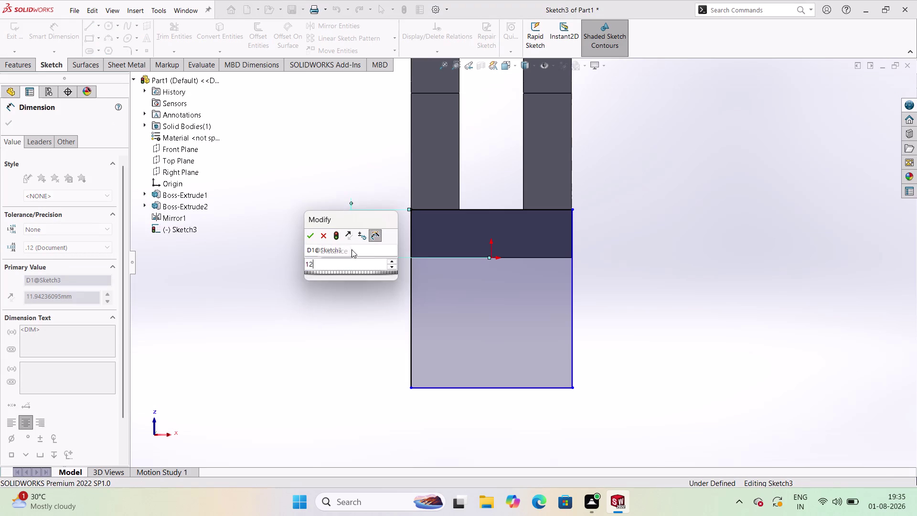
click(323, 250)
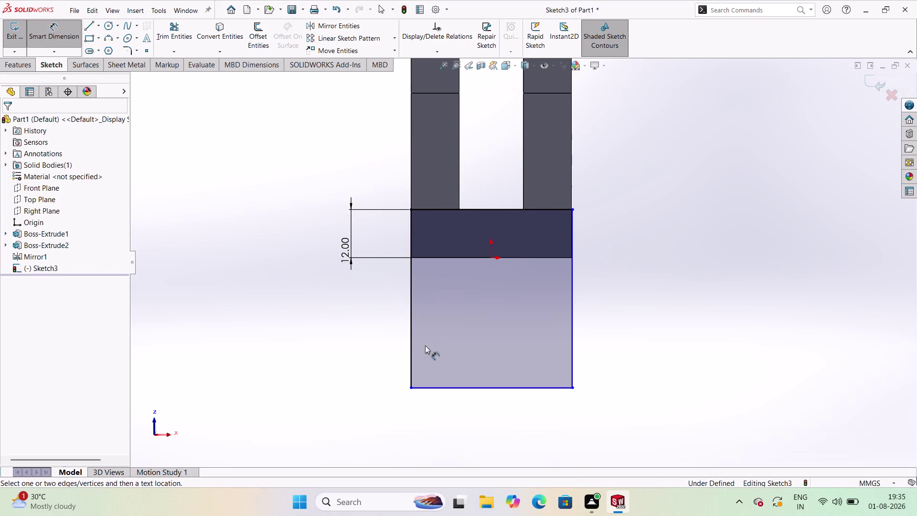
Set the rectangle's left side to 40 mm tall and its top edge to 40 mm wide.
click(412, 328)
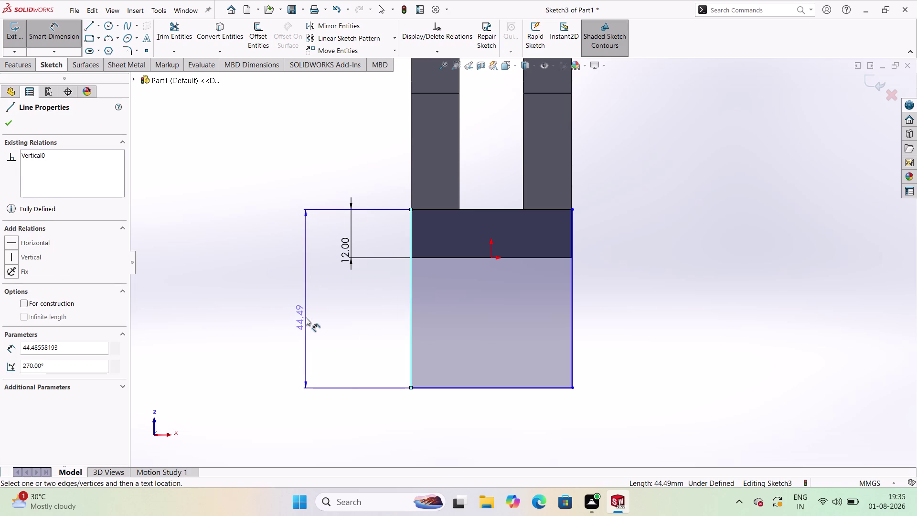
click(305, 317)
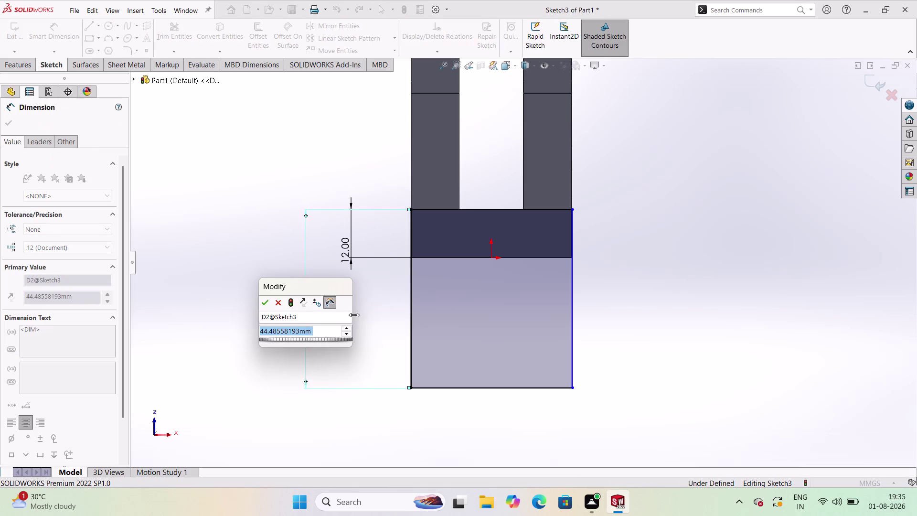
text(40)
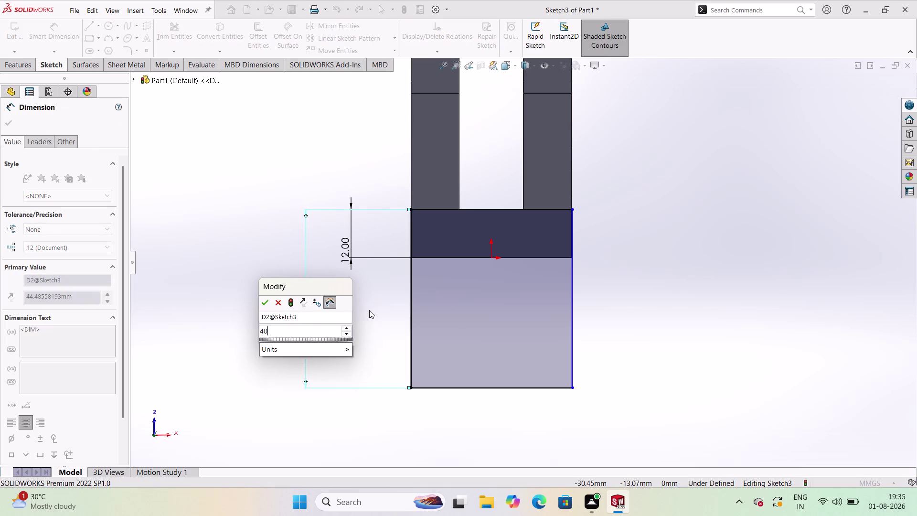
key(Return)
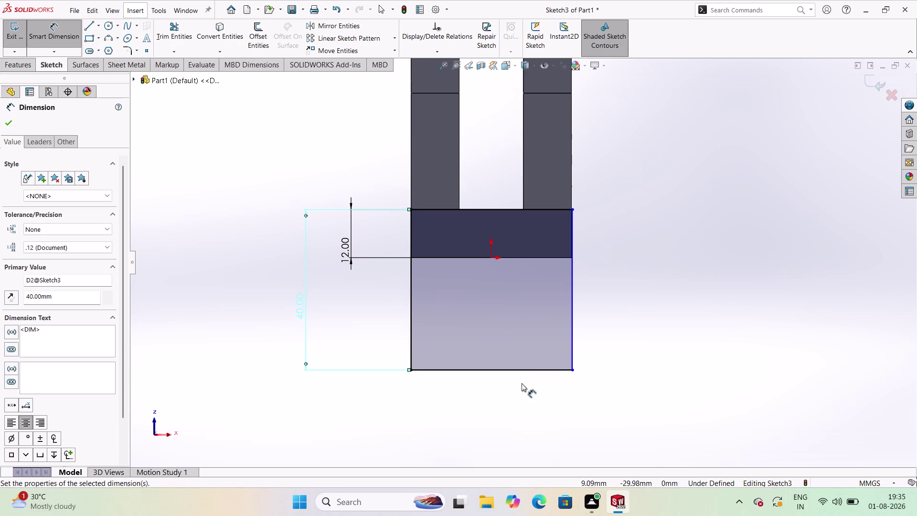
click(552, 212)
click(604, 189)
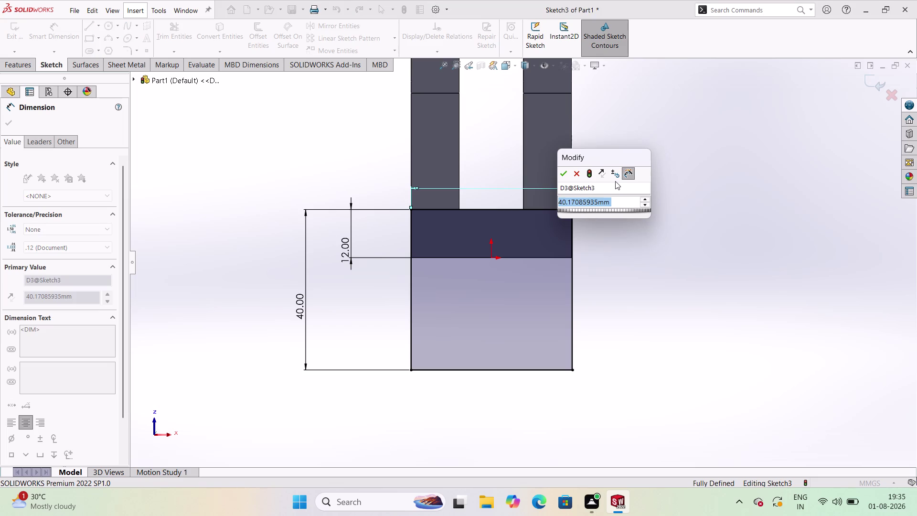
key(1)
key(BackSpace)
text(4)
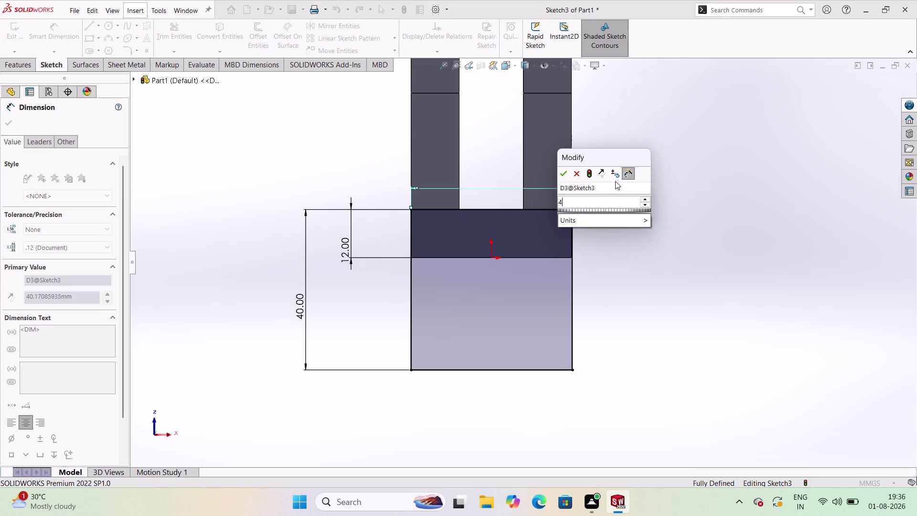
text(0)
key(Return)
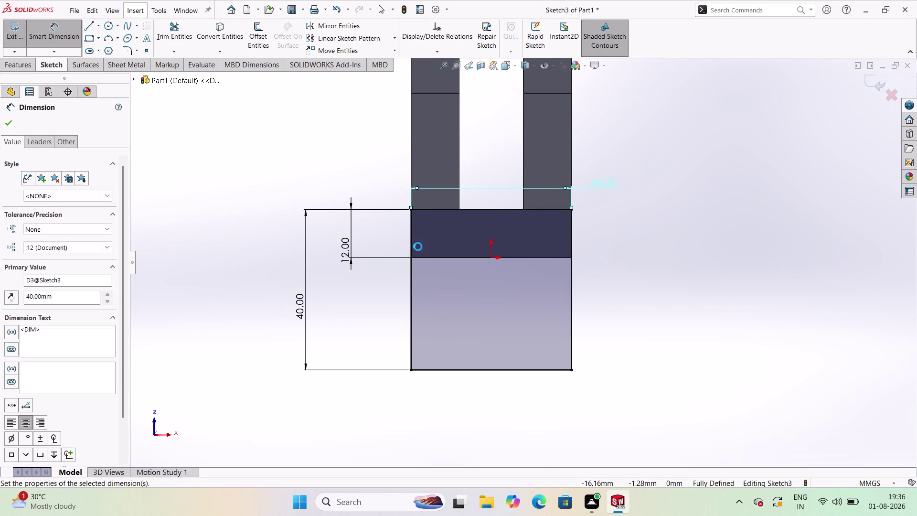
Cancel the unwanted extra dimensions started on the rectangle's sides.
click(414, 240)
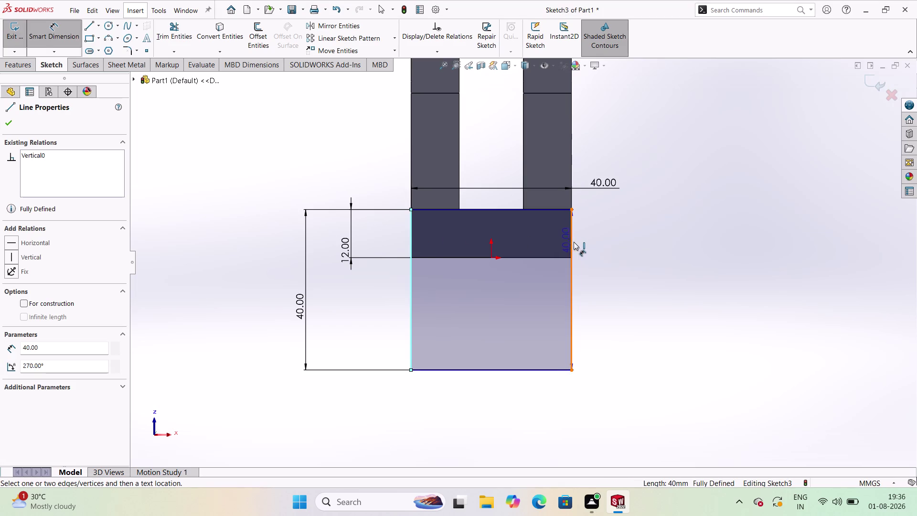
click(571, 241)
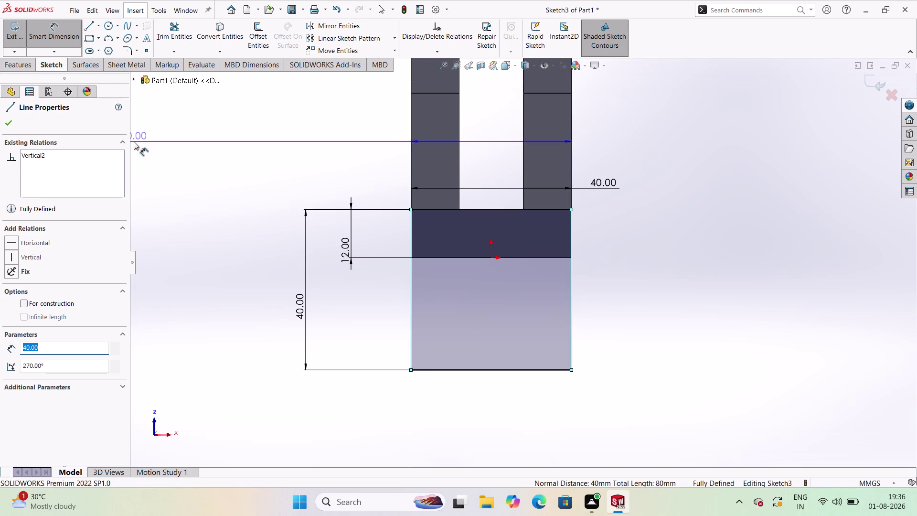
key(Escape)
key(Escape)
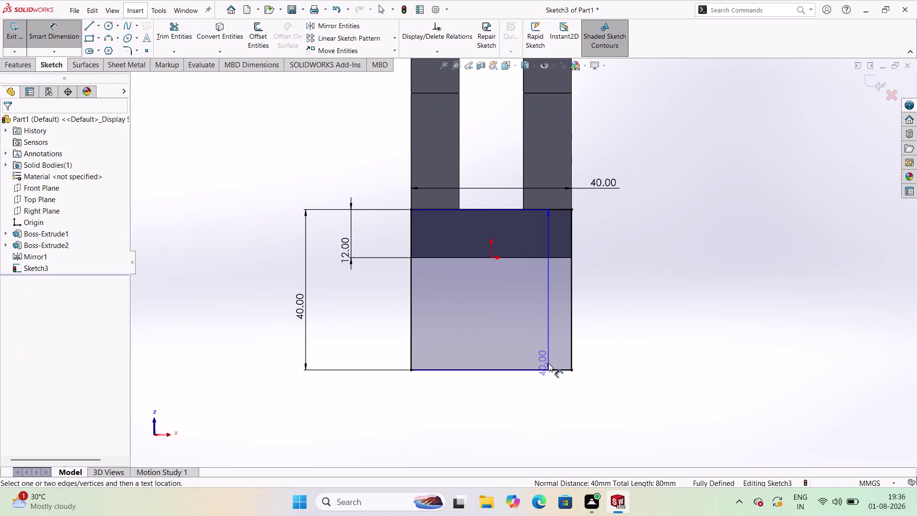
click(410, 271)
key(Escape)
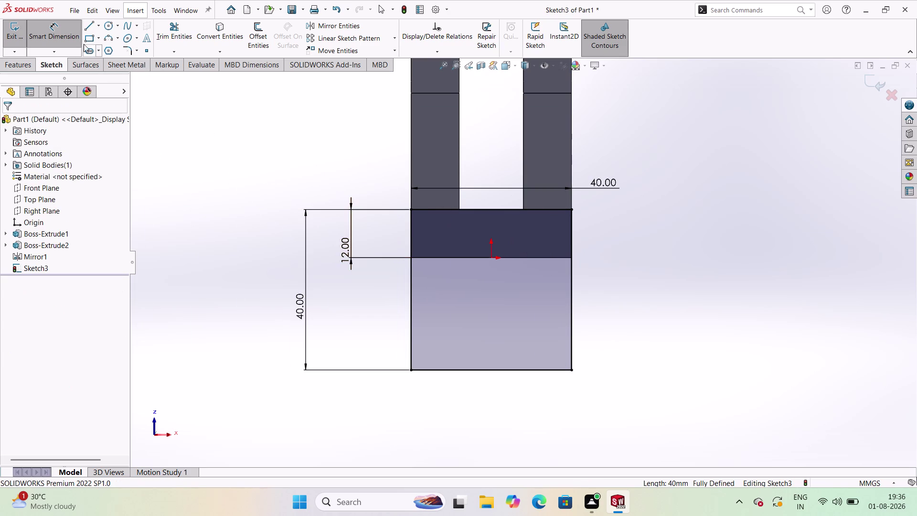
click(99, 25)
click(107, 51)
click(491, 111)
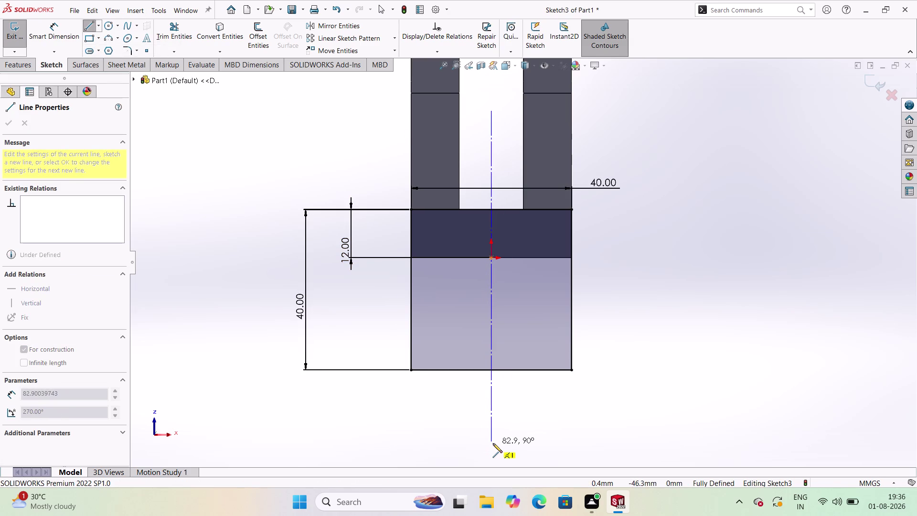
Finish a vertical centreline through the origin and make the rectangle's sides symmetric about it.
click(493, 444)
key(Escape)
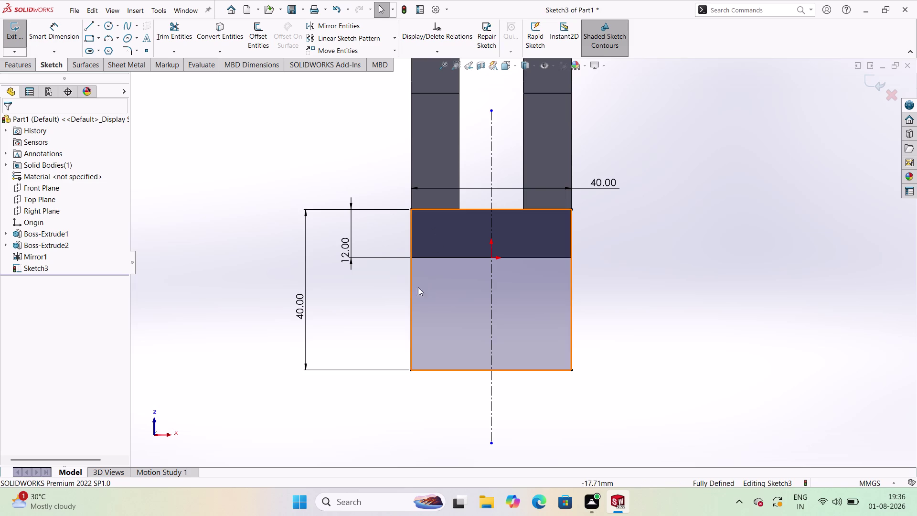
click(411, 304)
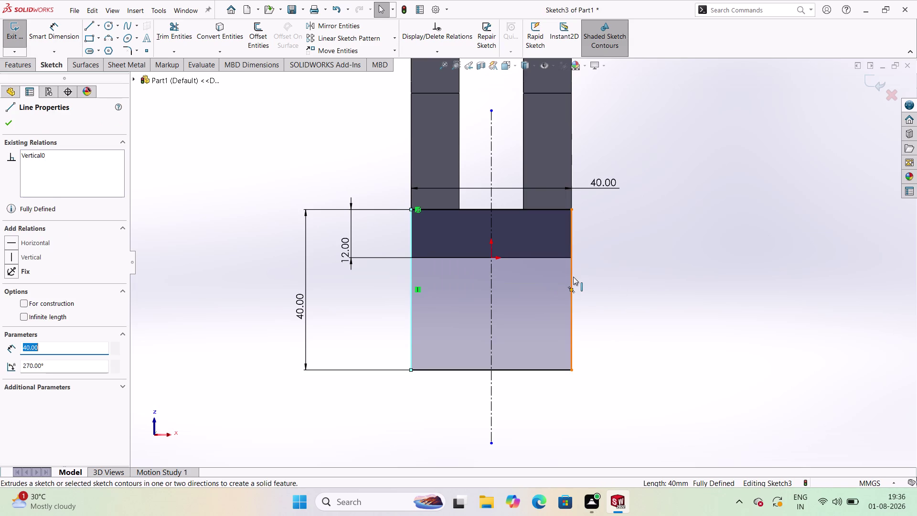
click(573, 277)
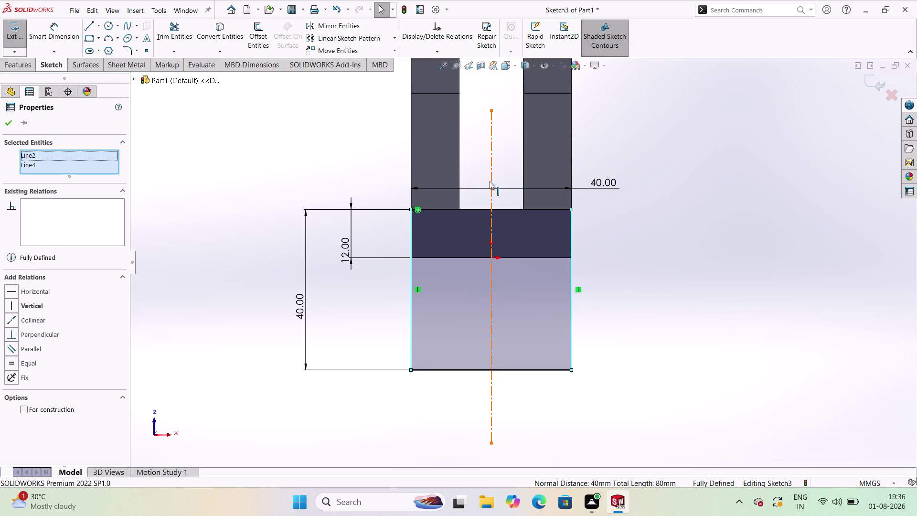
click(490, 181)
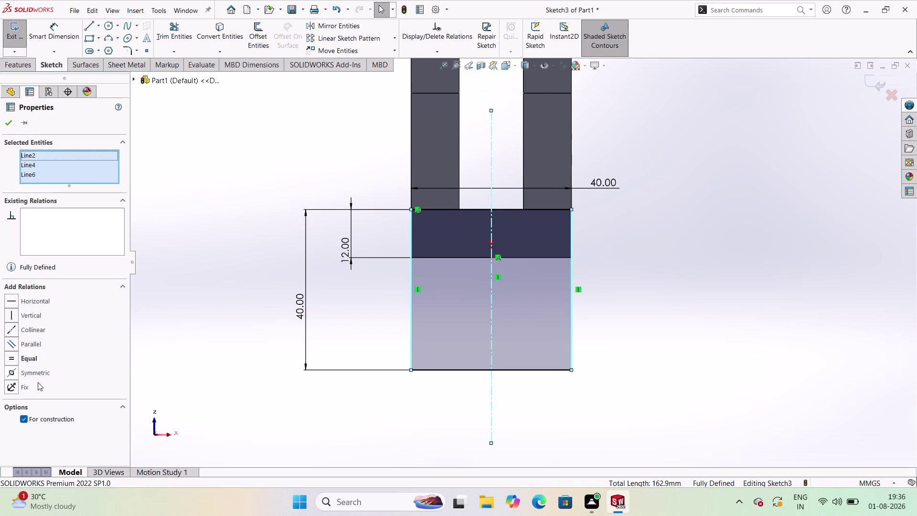
click(35, 374)
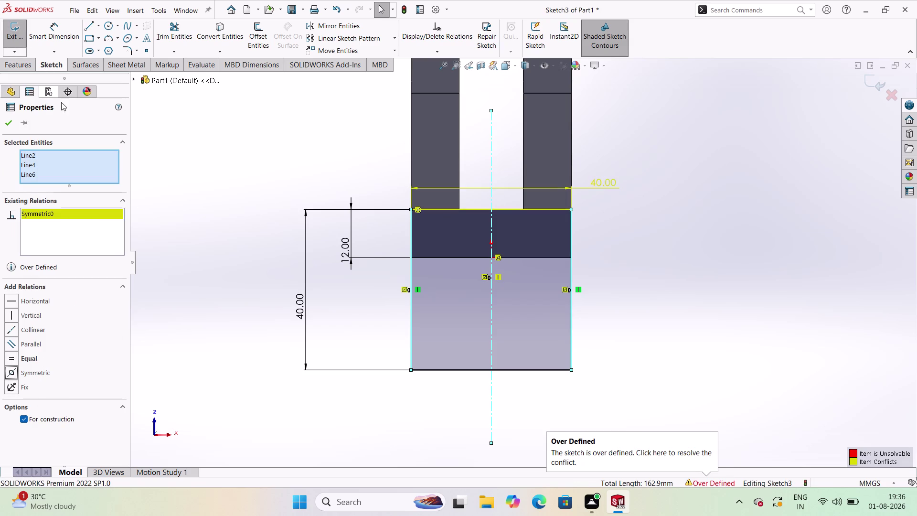
click(14, 124)
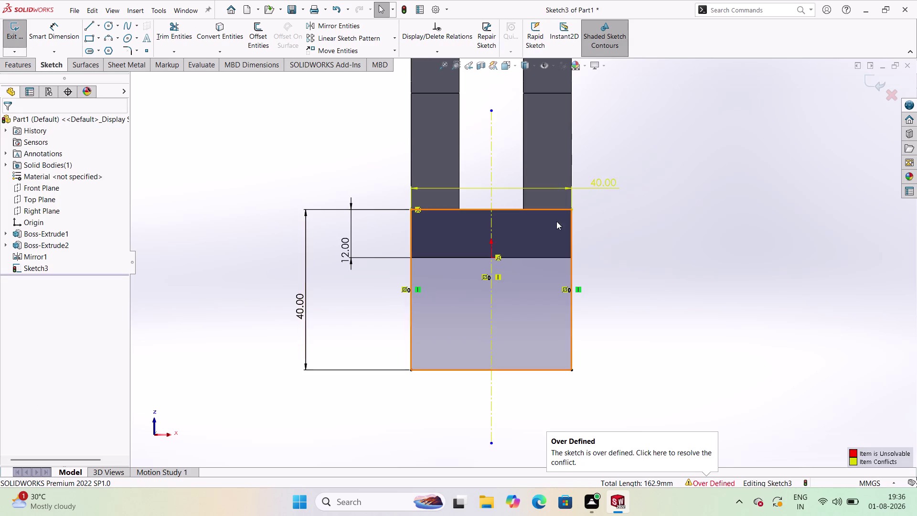
Delete the conflicting 40 mm width dimension.
click(611, 186)
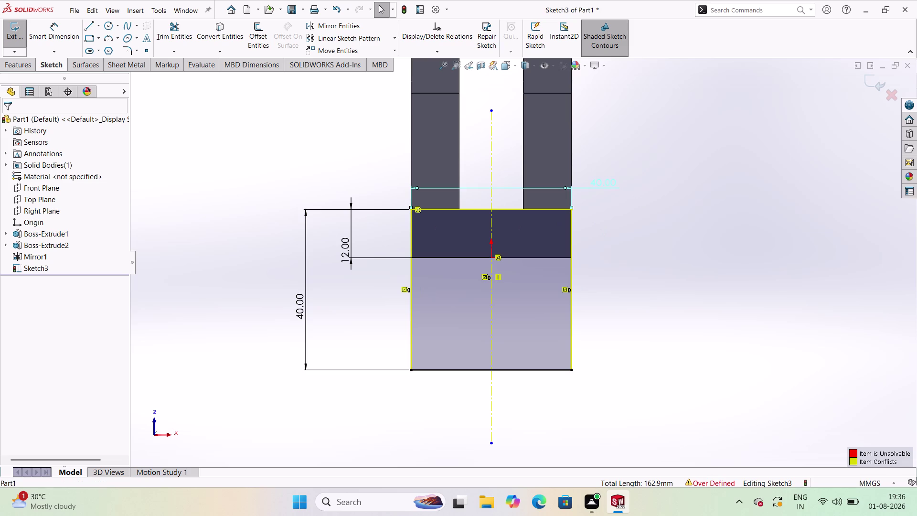
key(Delete)
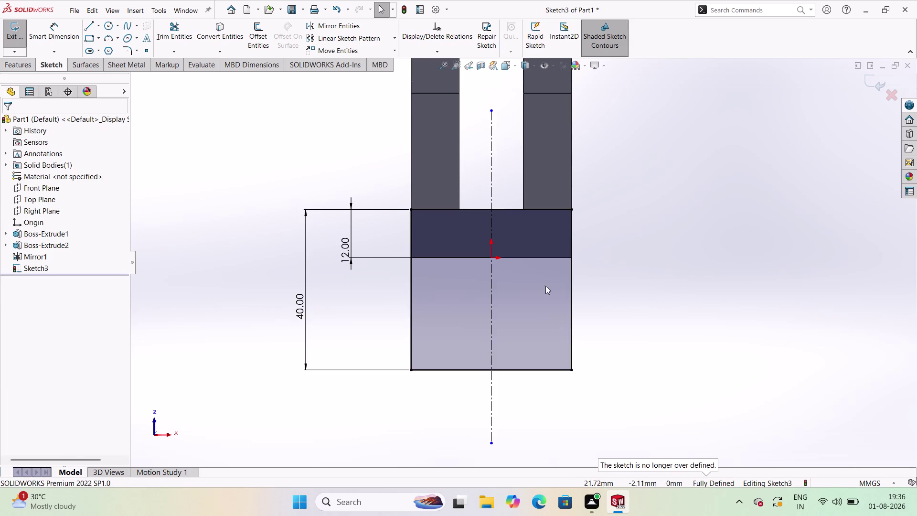
click(108, 31)
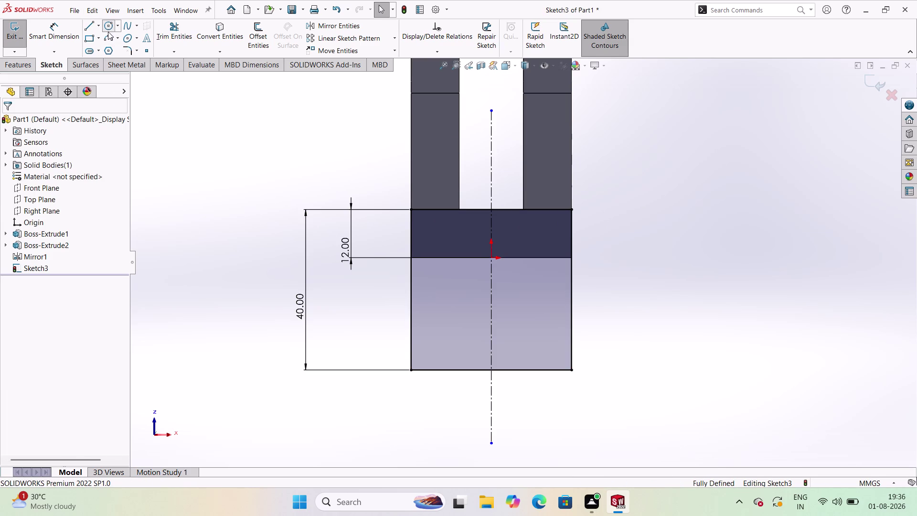
Draw a circle centred on the bottom midpoint of Sketch3's rectangle.
click(493, 370)
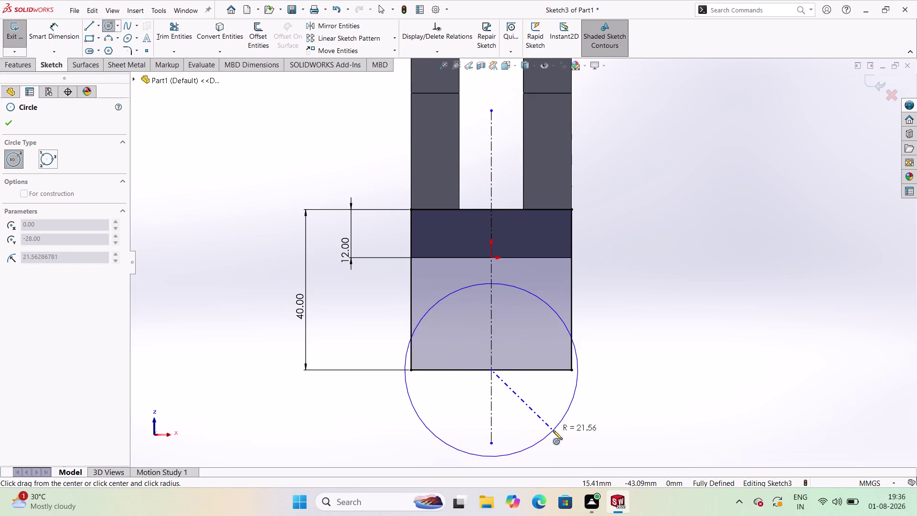
click(543, 416)
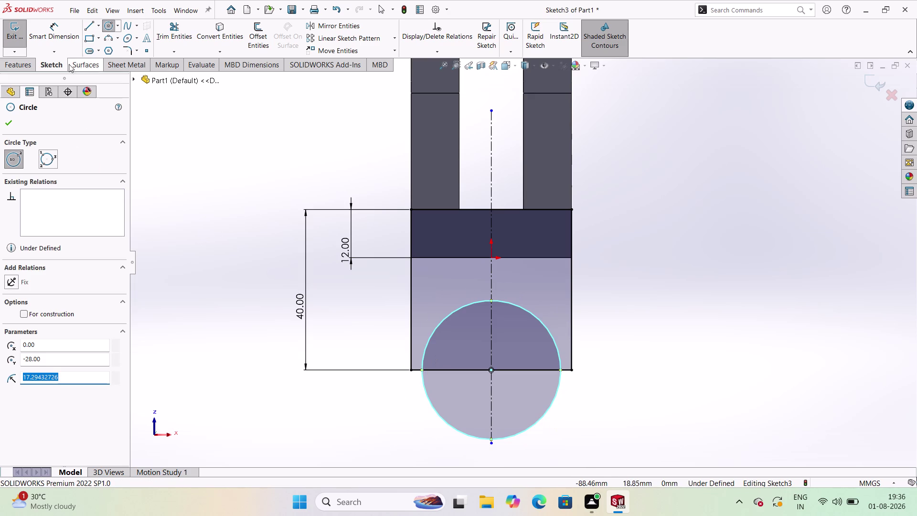
click(50, 28)
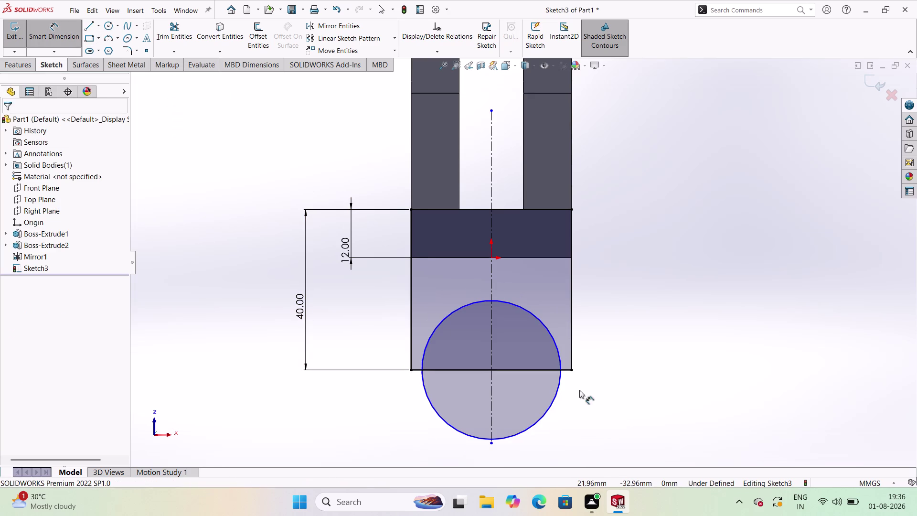
Dimension the end circle to a 40 mm diameter, dismissing the low-memory warning.
click(555, 397)
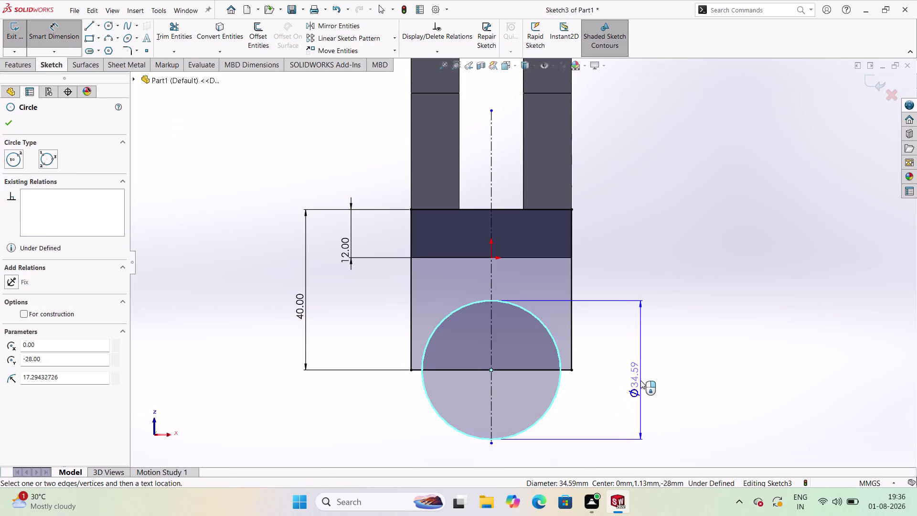
click(640, 380)
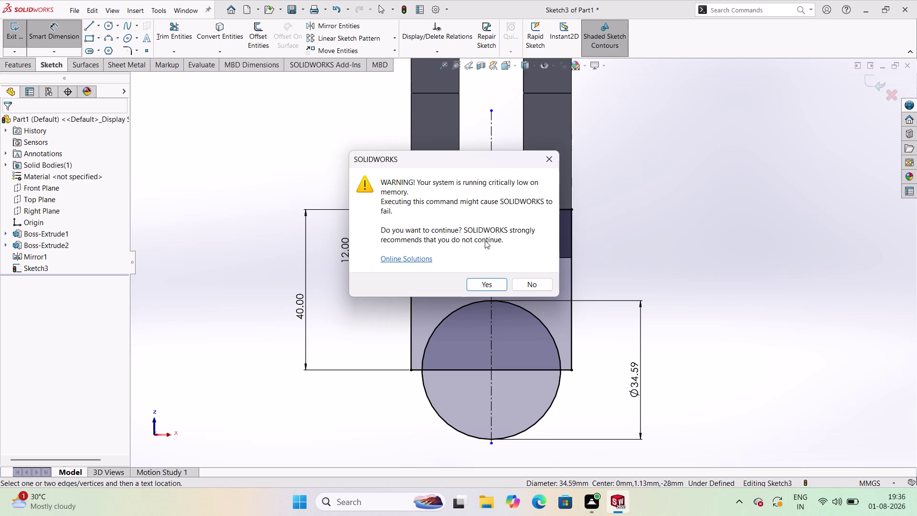
click(500, 284)
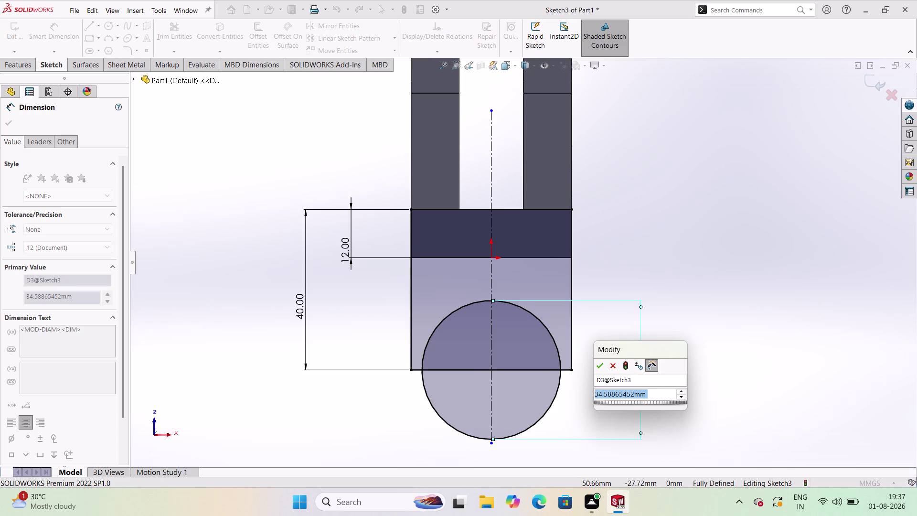
text(40)
key(Return)
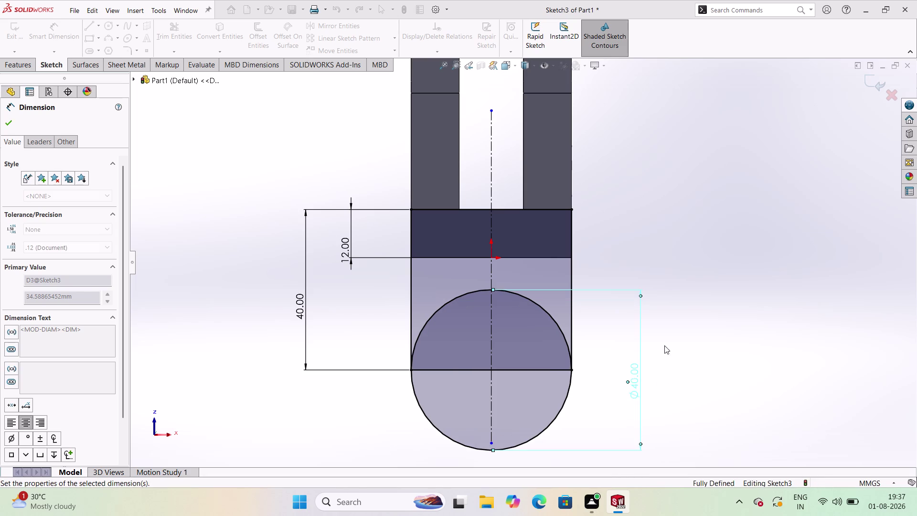
click(711, 273)
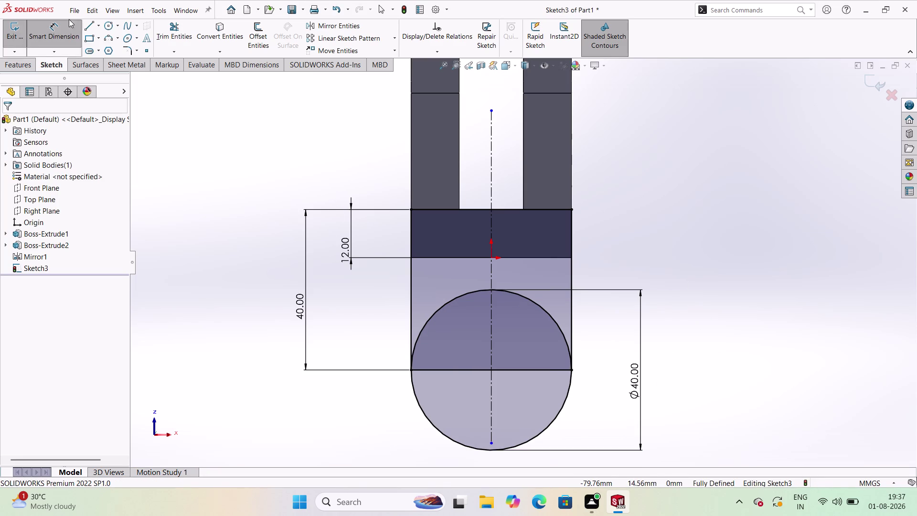
click(104, 28)
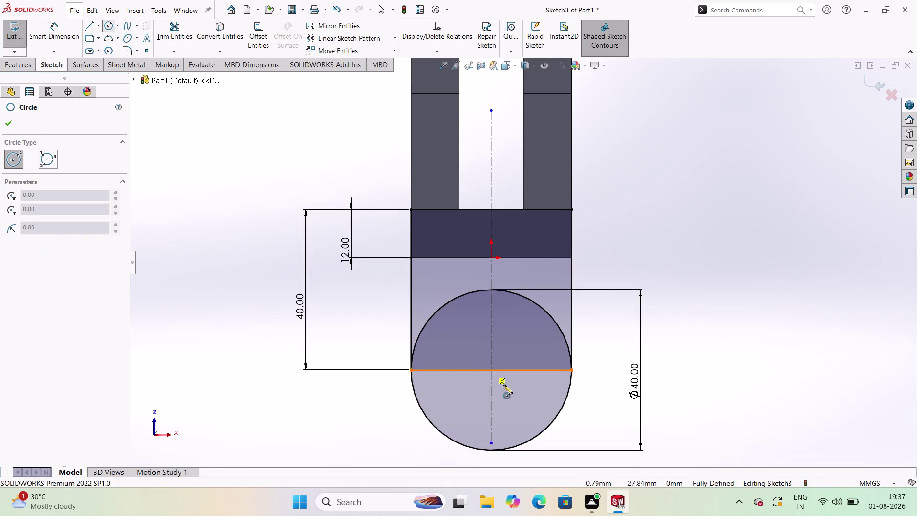
Draw a hole circle concentric with the Ø40 end circle.
click(492, 370)
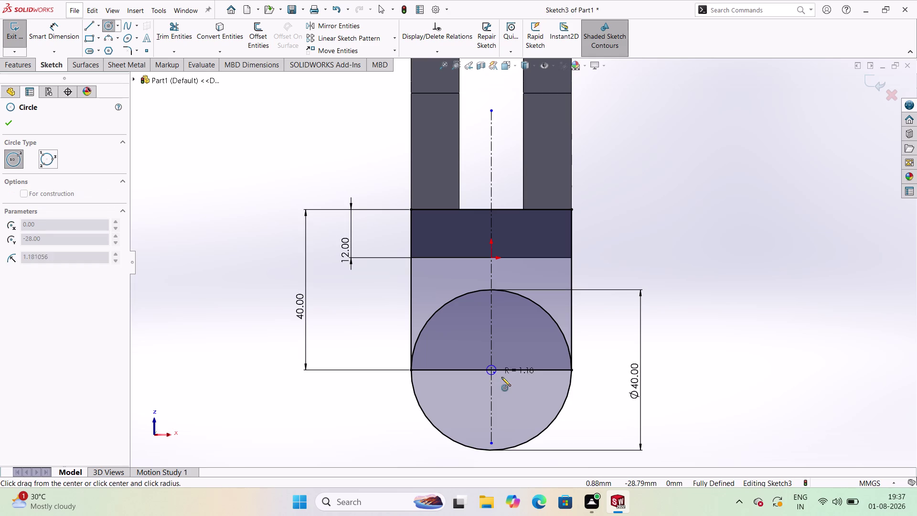
click(527, 399)
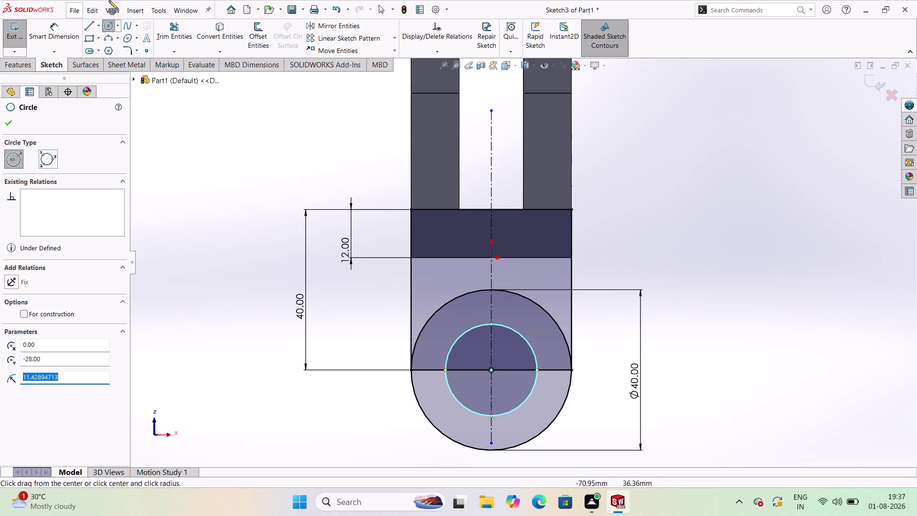
click(58, 46)
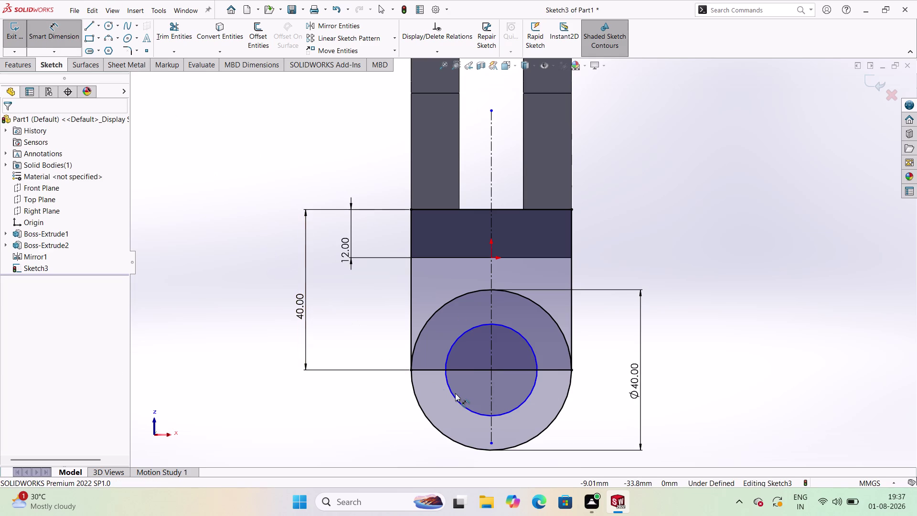
Dimension the hole circle to a 16 mm diameter.
click(457, 397)
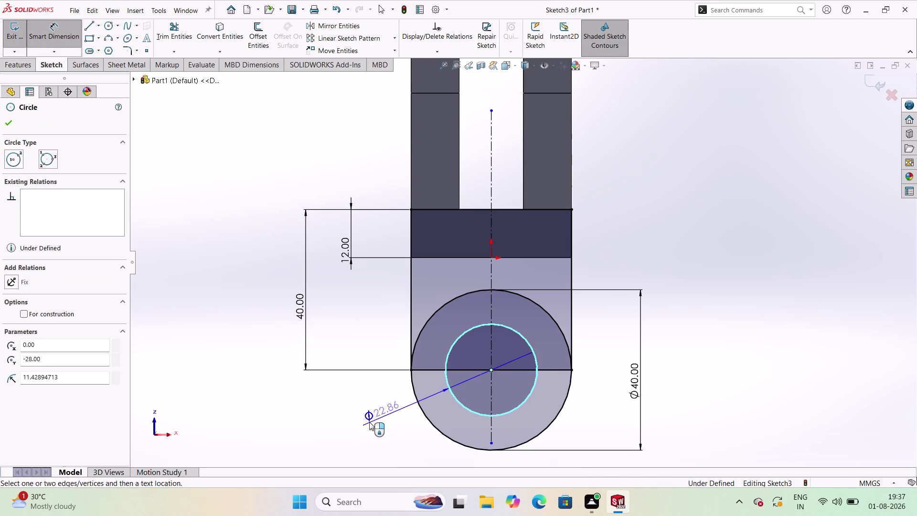
click(362, 423)
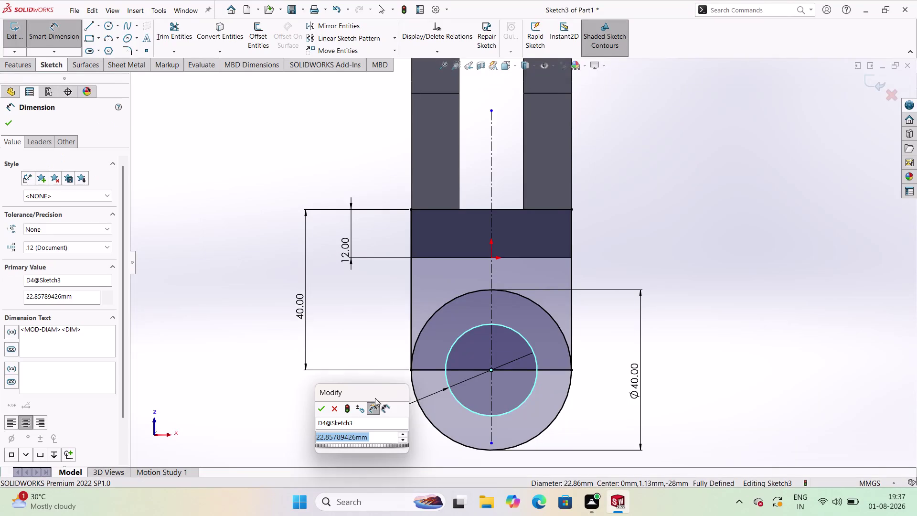
text(16)
key(Return)
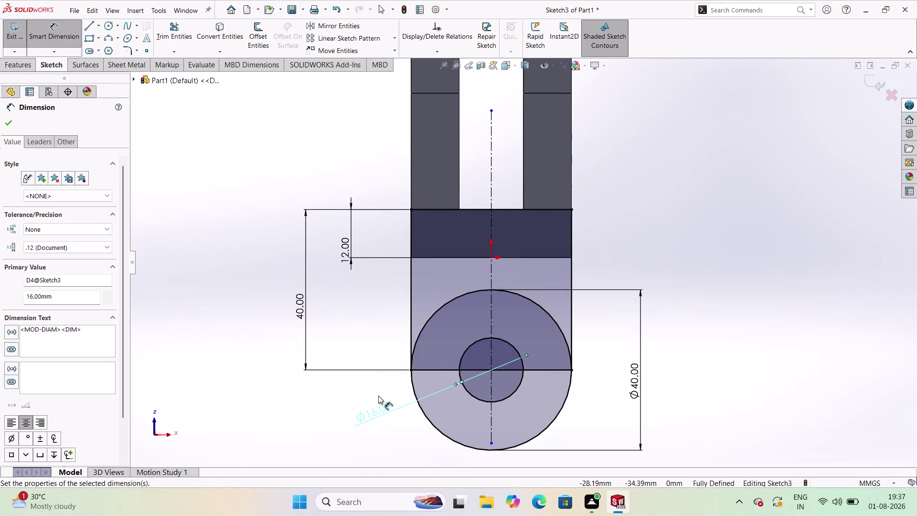
click(282, 390)
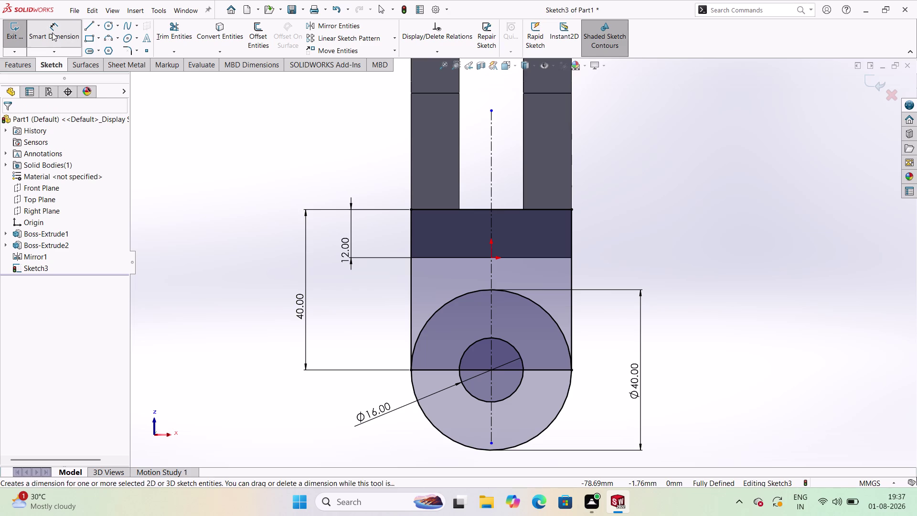
Exit the Sketch3 editing mode.
click(52, 32)
click(17, 33)
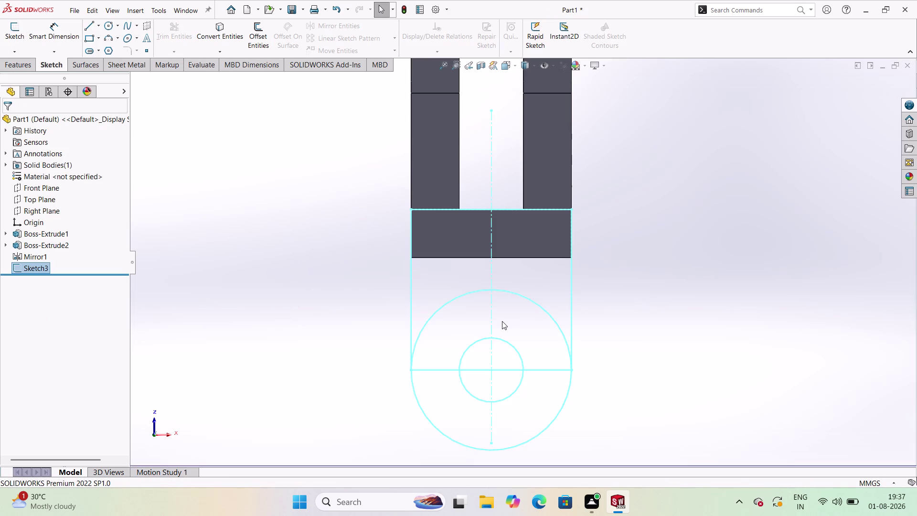
click(33, 270)
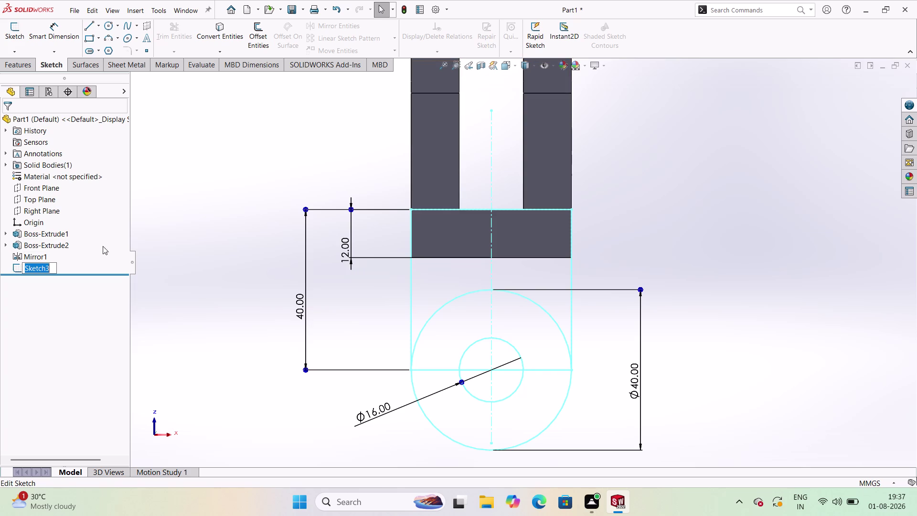
Edit Sketch3 from the feature tree and zoom in on its rectangle-and-circle outline.
click(116, 244)
click(50, 269)
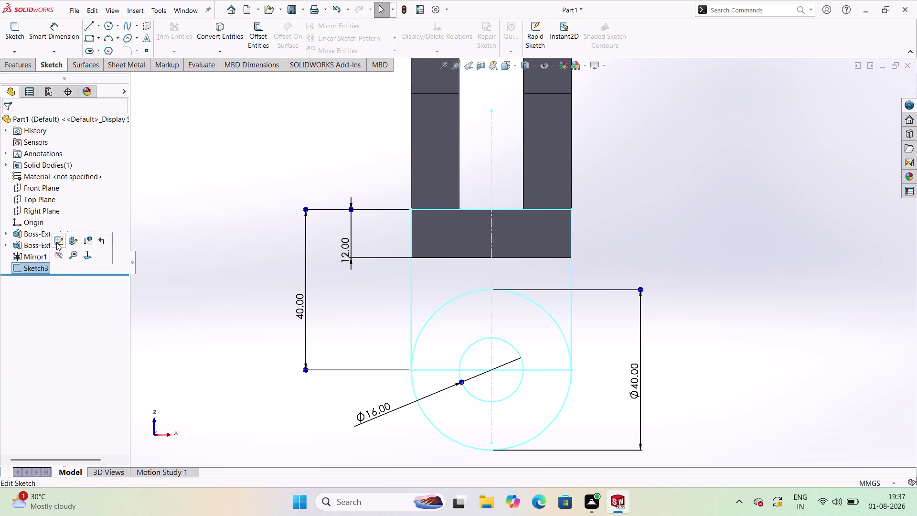
click(56, 242)
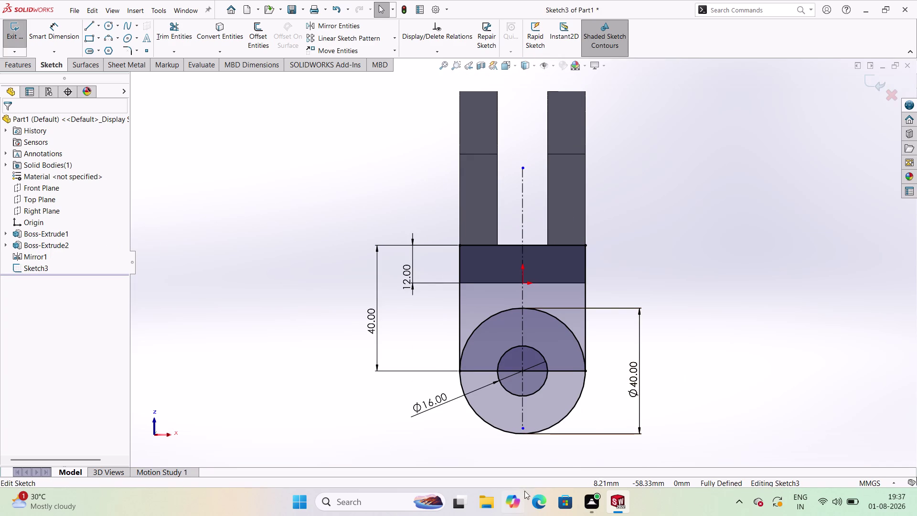
scroll(down, 3)
scroll(down, 3)
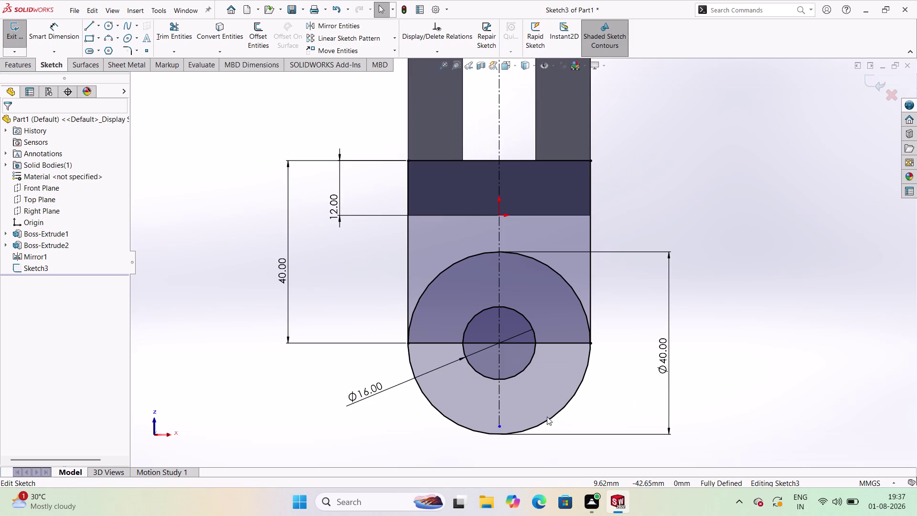
scroll(down, 3)
scroll(up, 3)
scroll(down, 3)
scroll(up, 3)
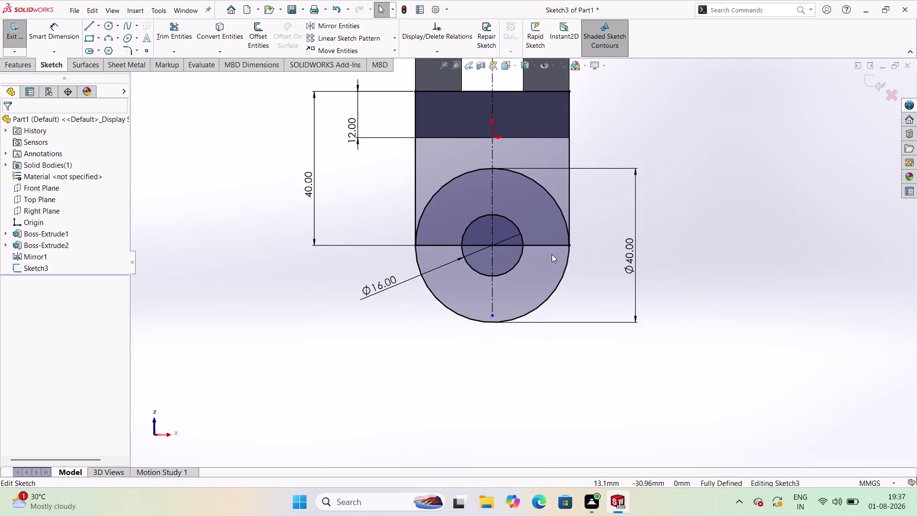
scroll(down, 3)
scroll(up, 3)
scroll(down, 3)
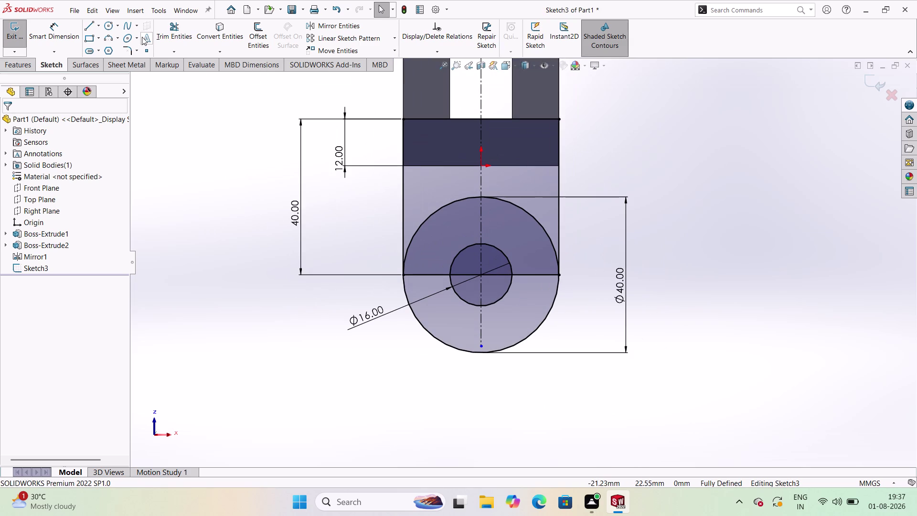
click(174, 22)
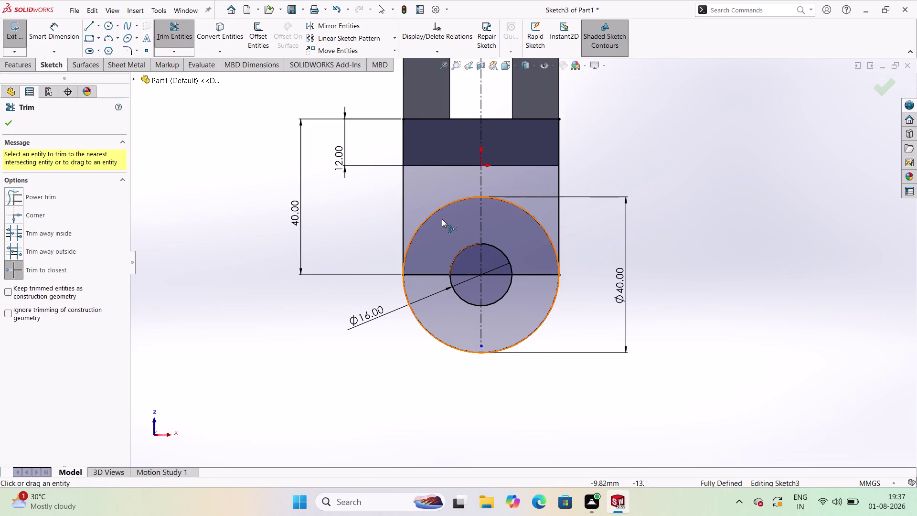
Trim away the upper arc and inner line segments, accepting the relation-deletion warning.
click(440, 207)
click(536, 221)
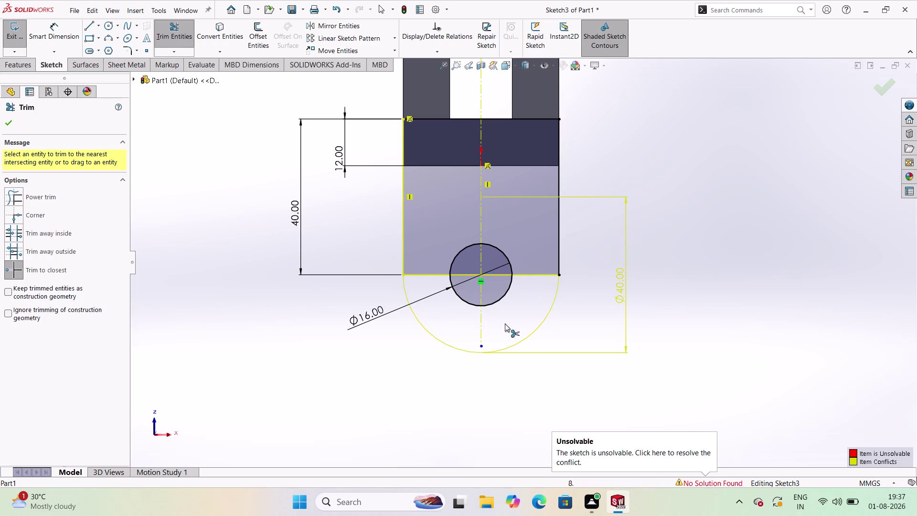
click(500, 274)
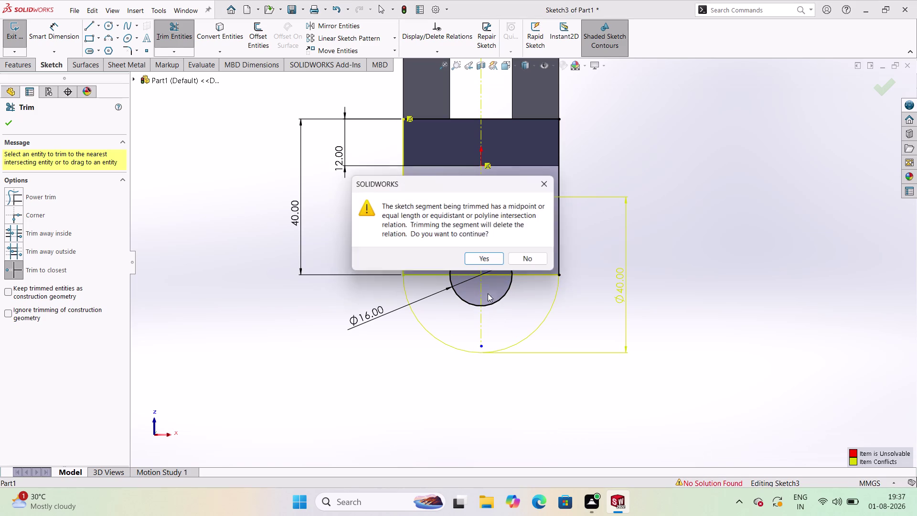
click(486, 260)
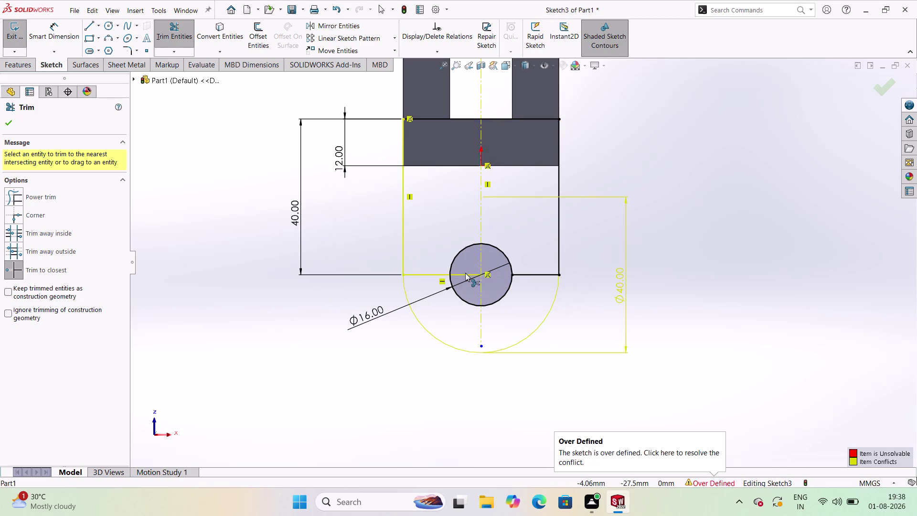
click(466, 273)
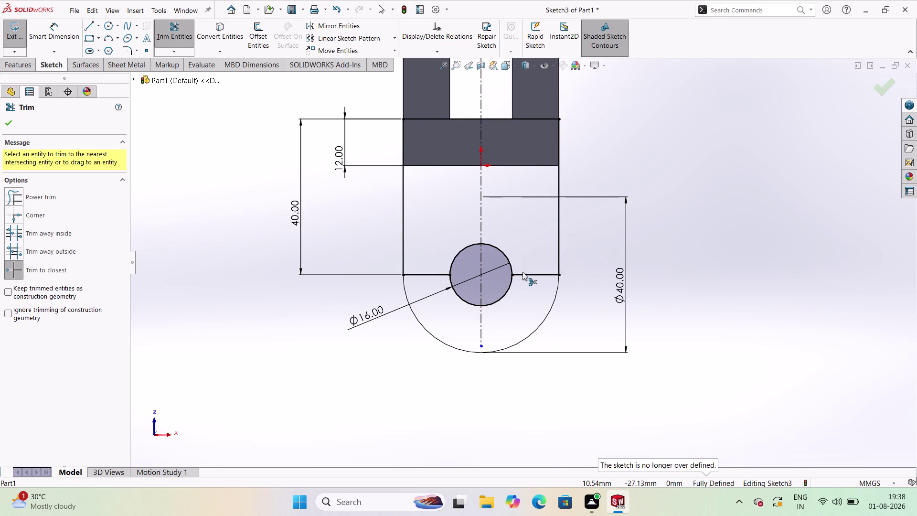
click(526, 277)
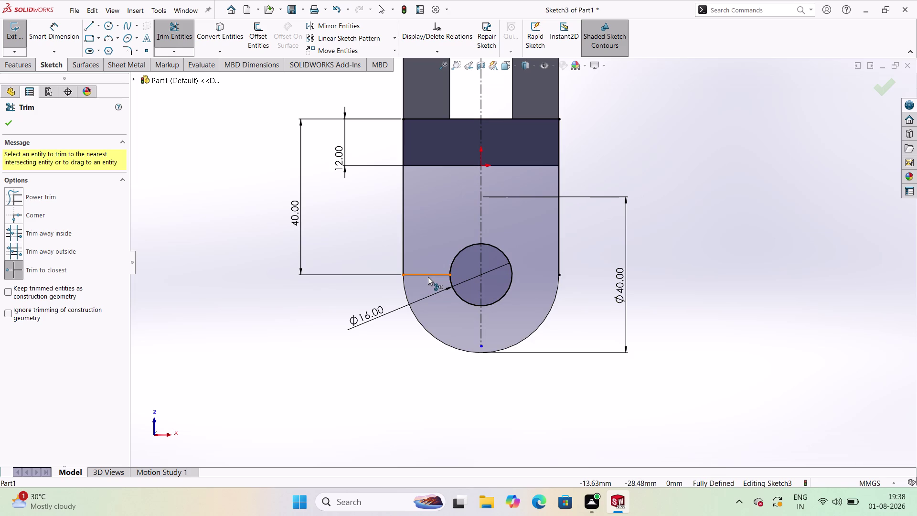
click(428, 277)
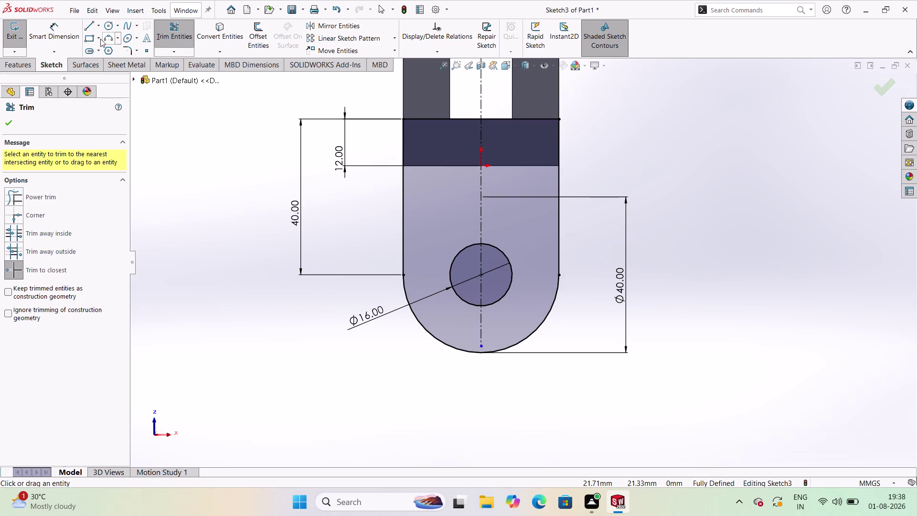
click(167, 39)
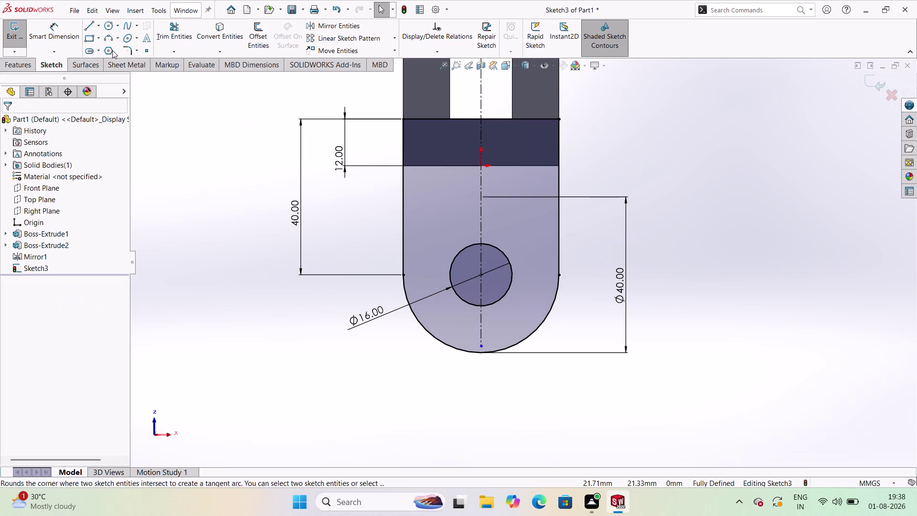
click(7, 36)
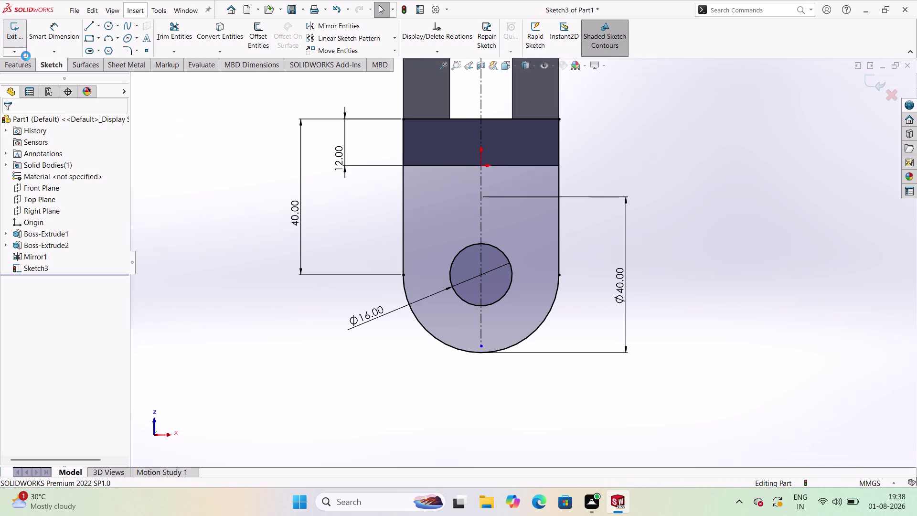
Boss-extrude Sketch3 blind 12 mm with Merge result on, creating Boss-Extrude3.
click(28, 65)
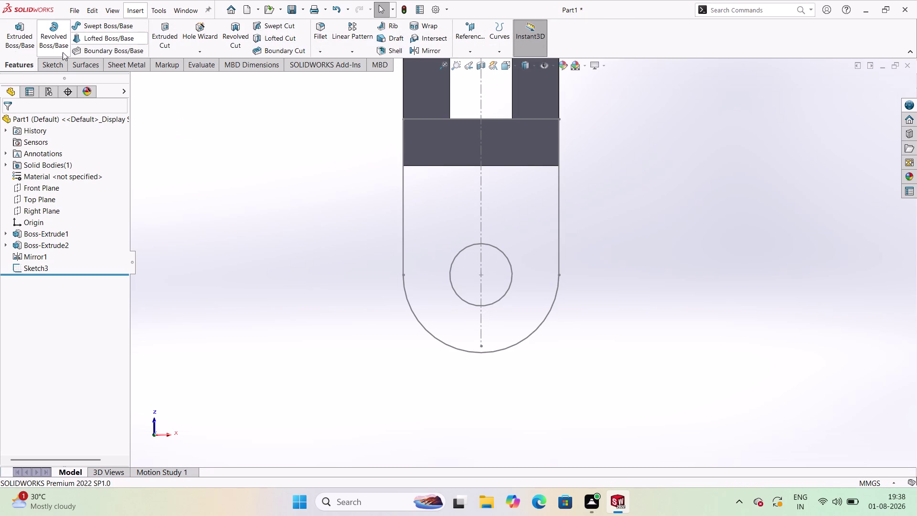
click(16, 45)
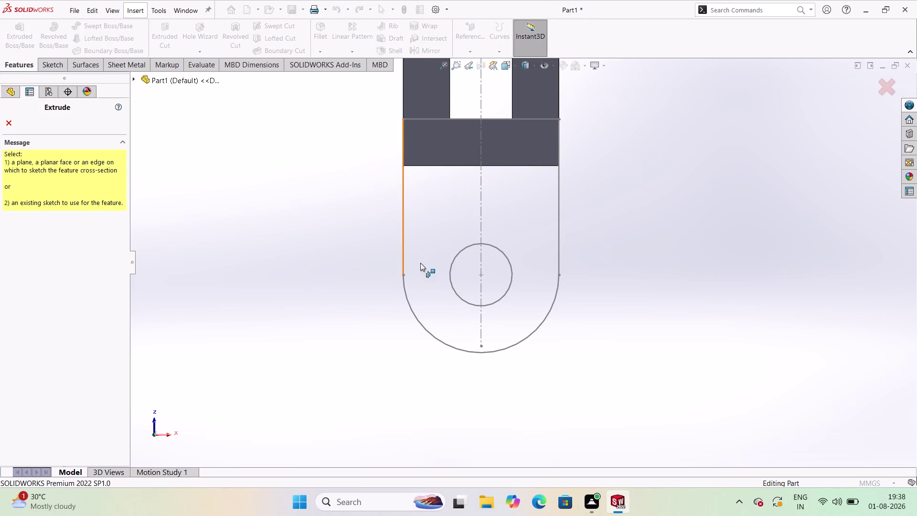
click(135, 81)
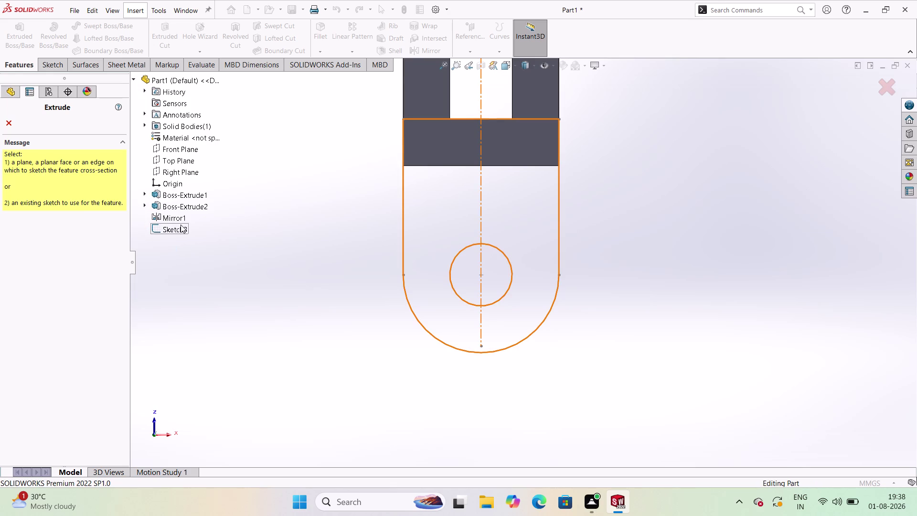
click(181, 224)
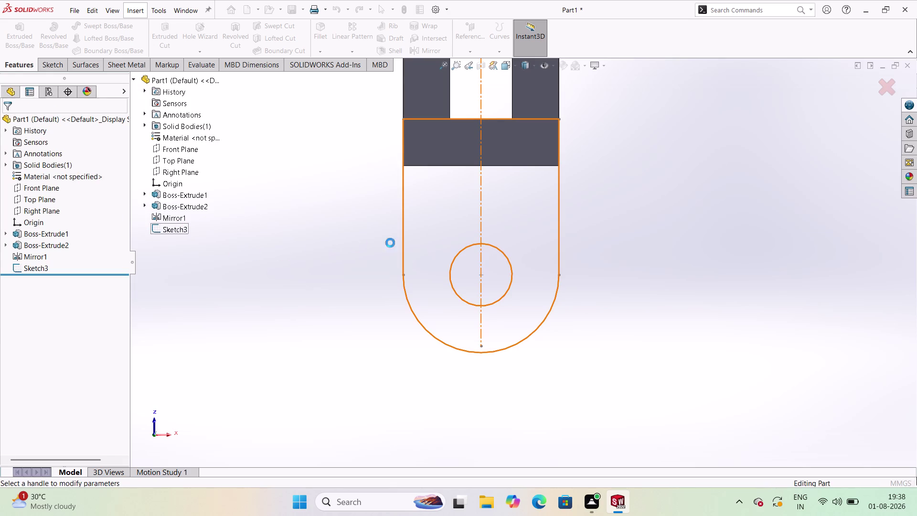
scroll(down, 3)
middle_drag(641, 186, 608, 223)
click(10, 182)
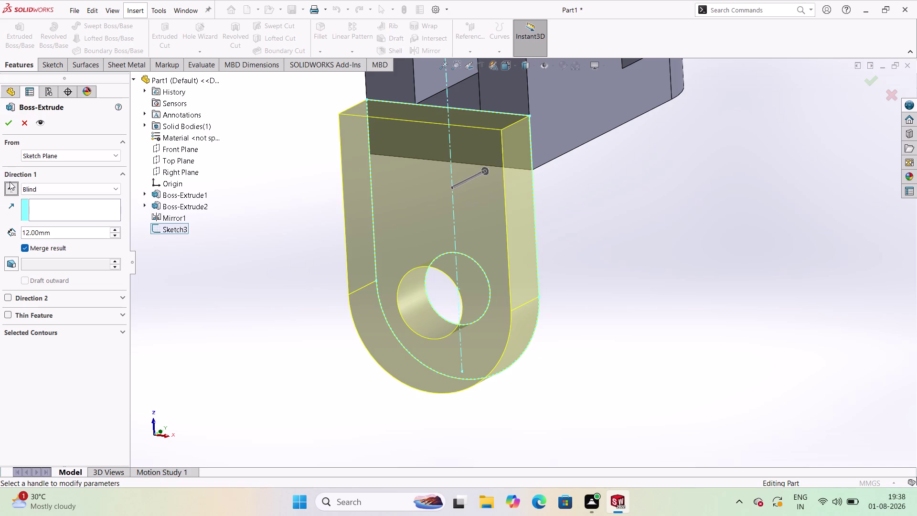
click(11, 123)
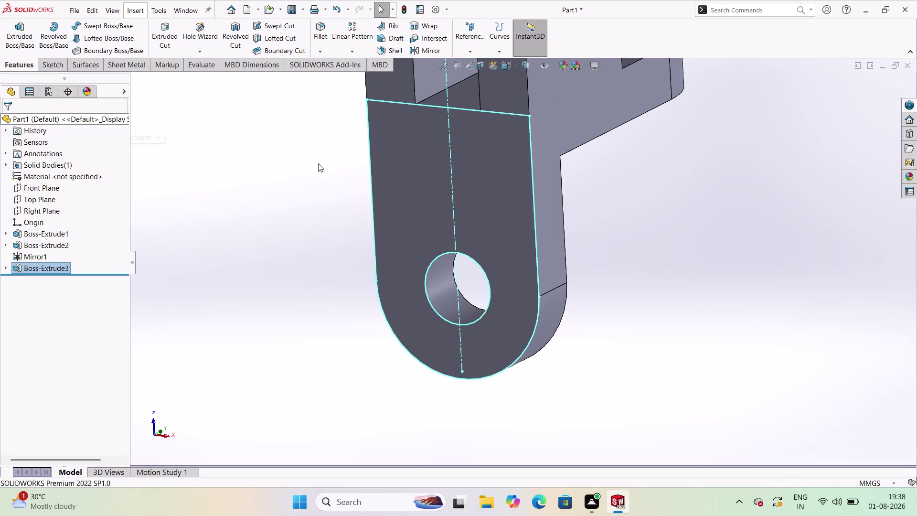
click(252, 219)
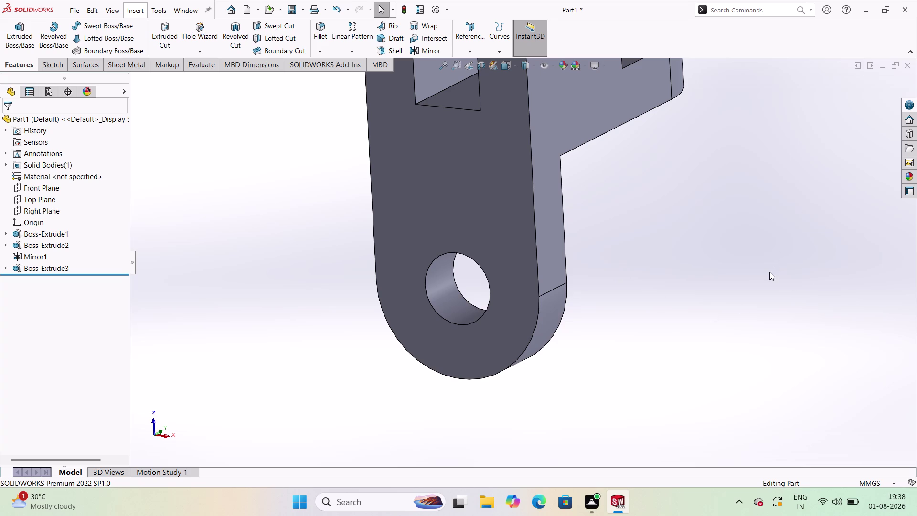
scroll(up, 3)
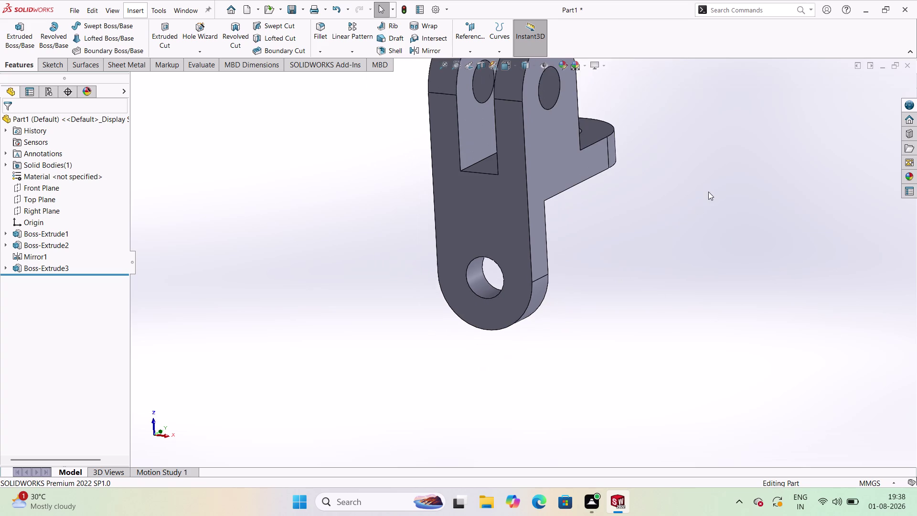
scroll(up, 3)
scroll(down, 3)
scroll(up, 3)
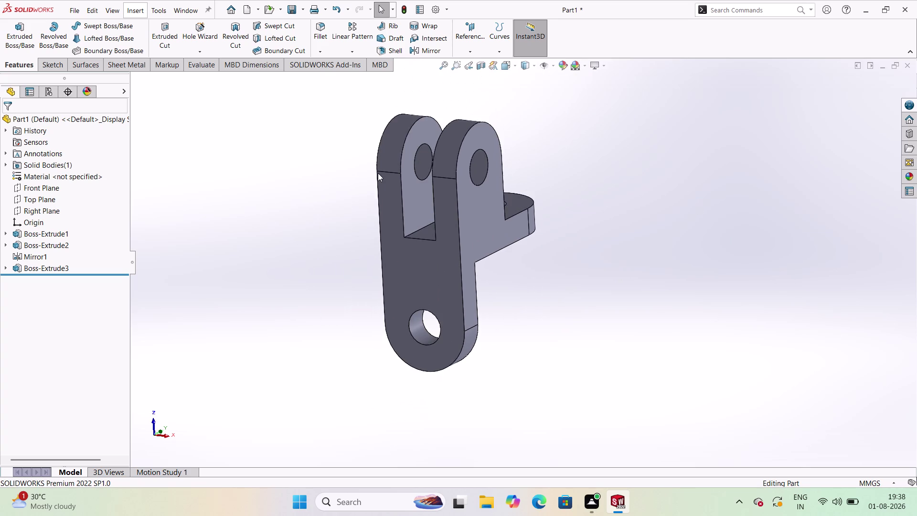
scroll(down, 3)
scroll(up, 3)
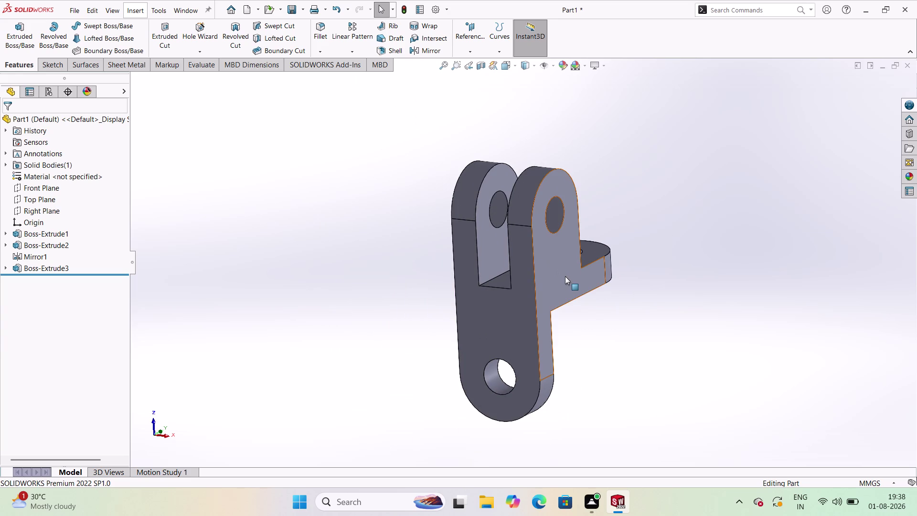
scroll(down, 3)
scroll(up, 3)
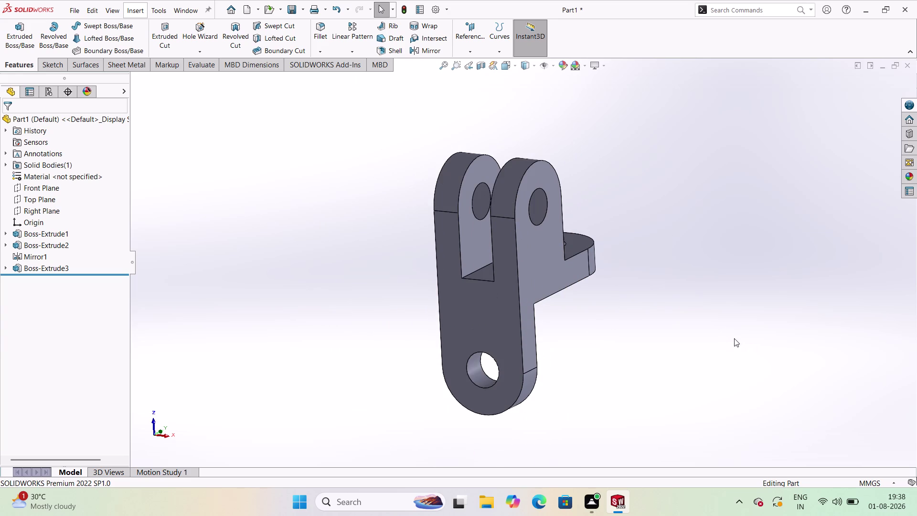
scroll(down, 3)
scroll(up, 3)
scroll(up, 3)
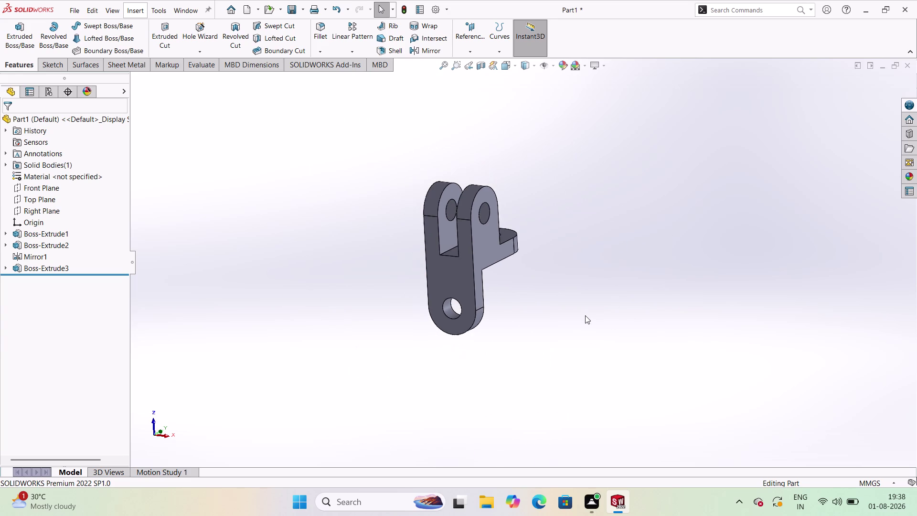
scroll(up, 3)
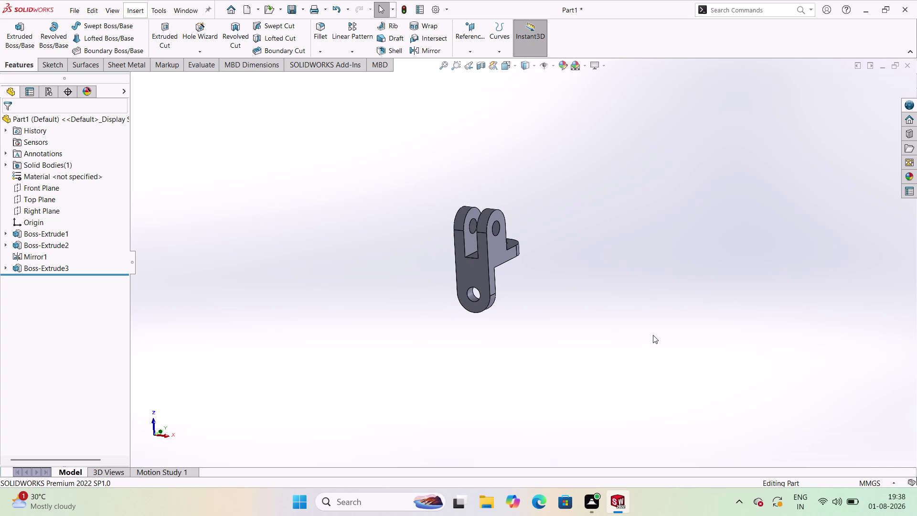
scroll(down, 3)
scroll(down, 3)
scroll(up, 3)
scroll(up, 3)
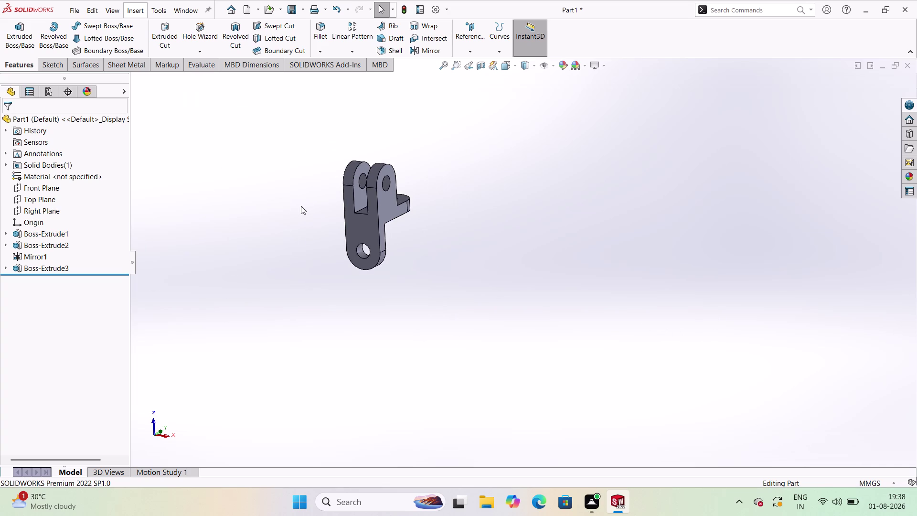
scroll(down, 3)
scroll(down, 3)
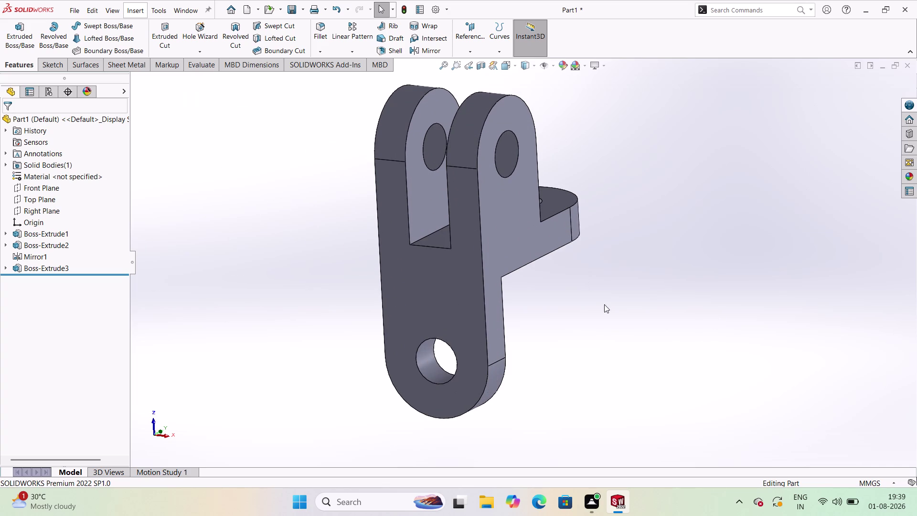
middle_drag(609, 310, 647, 335)
middle_click(489, 245)
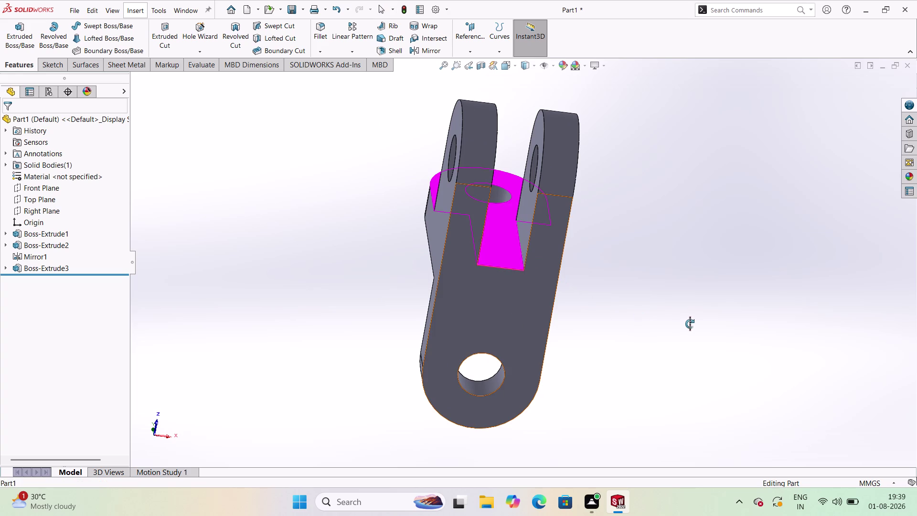
click(682, 301)
middle_drag(677, 279, 517, 240)
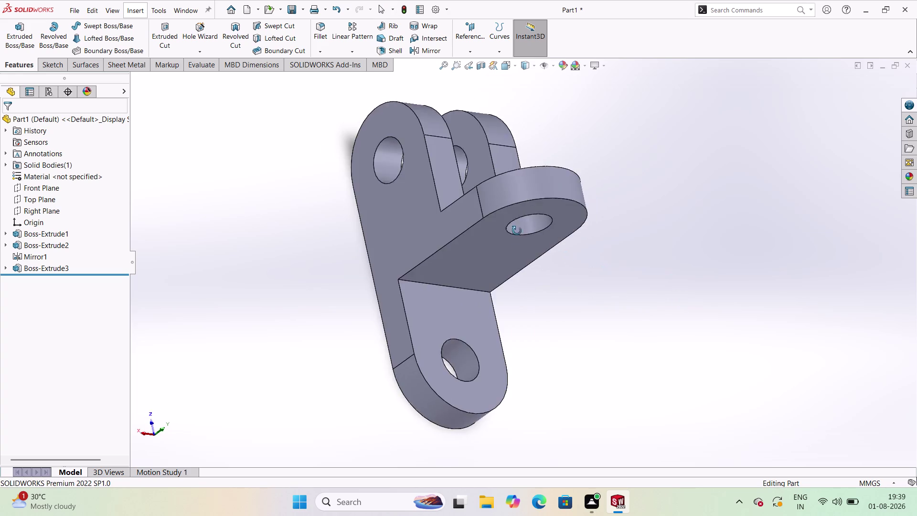
middle_drag(517, 240, 683, 231)
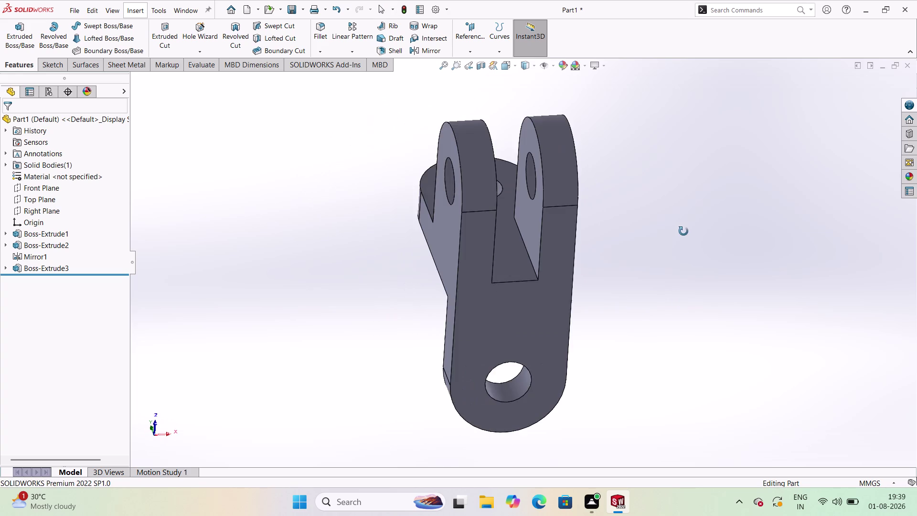
middle_drag(683, 232, 526, 307)
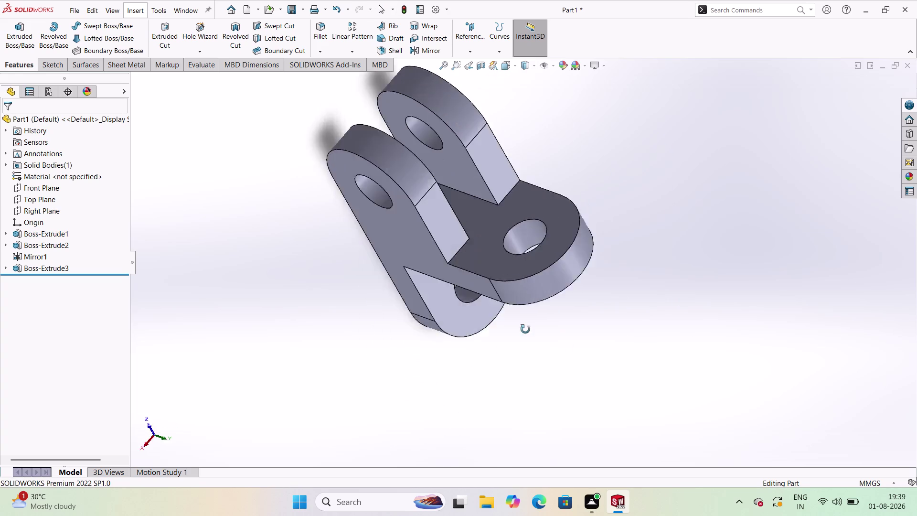
middle_drag(526, 307, 474, 227)
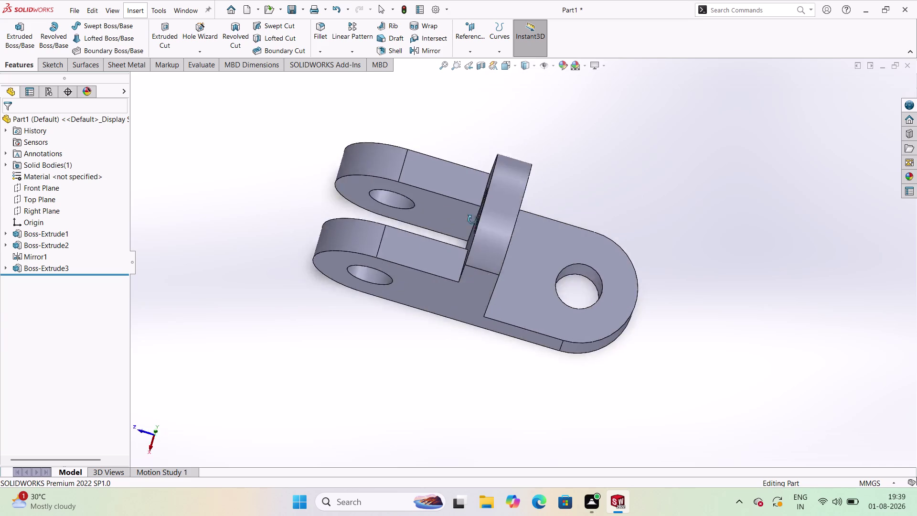
middle_drag(474, 227, 450, 219)
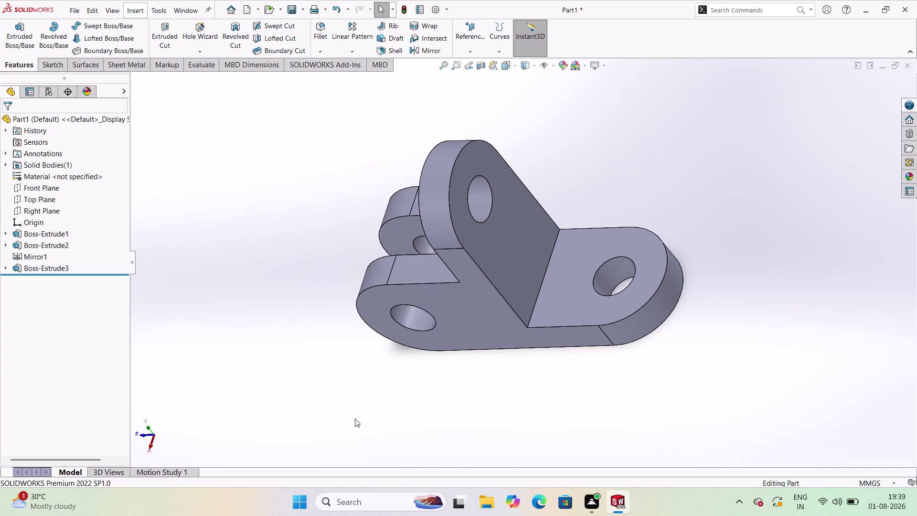
middle_drag(390, 203, 486, 186)
scroll(down, 3)
middle_drag(488, 186, 493, 160)
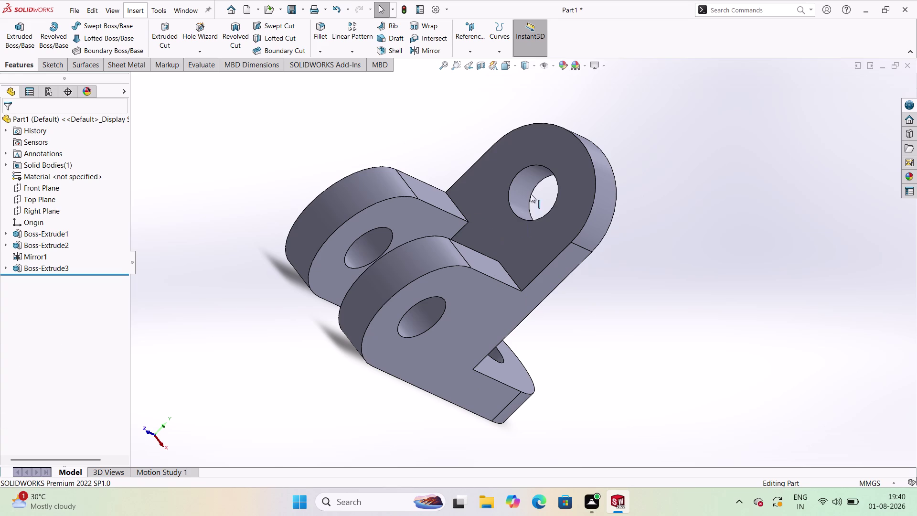
middle_drag(589, 159, 462, 213)
middle_drag(467, 217, 524, 171)
middle_drag(537, 139, 513, 93)
middle_drag(493, 104, 473, 120)
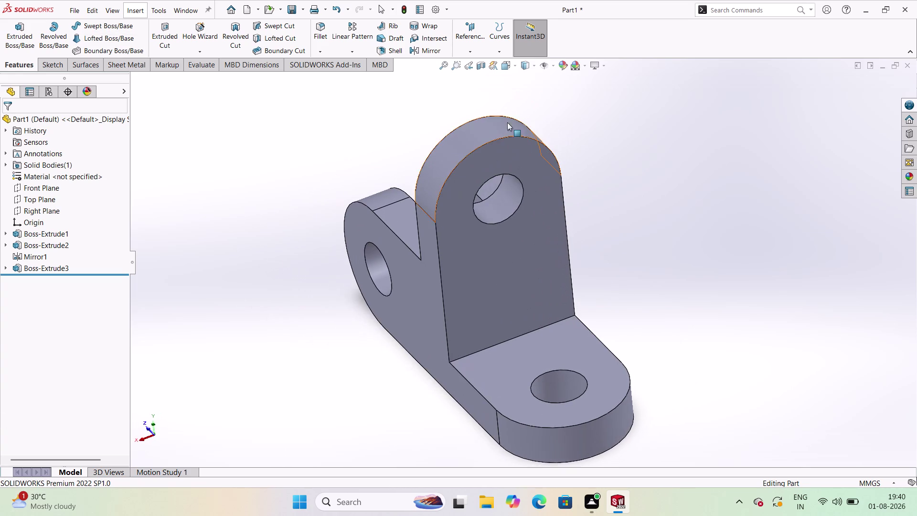
middle_drag(422, 352, 477, 261)
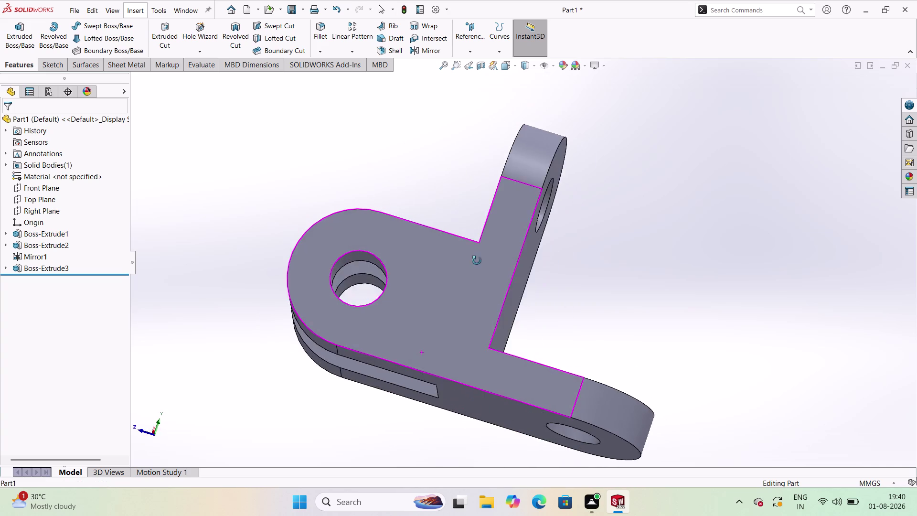
middle_drag(477, 261, 473, 364)
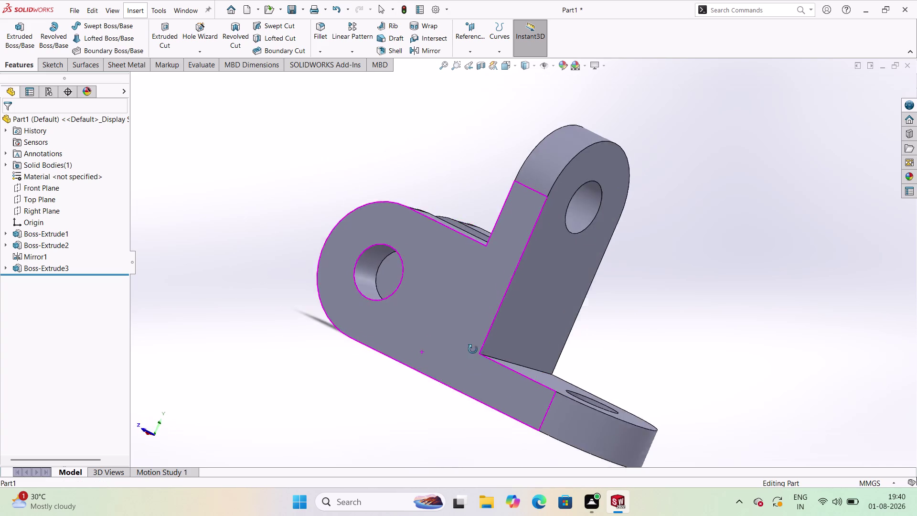
middle_drag(473, 364, 540, 414)
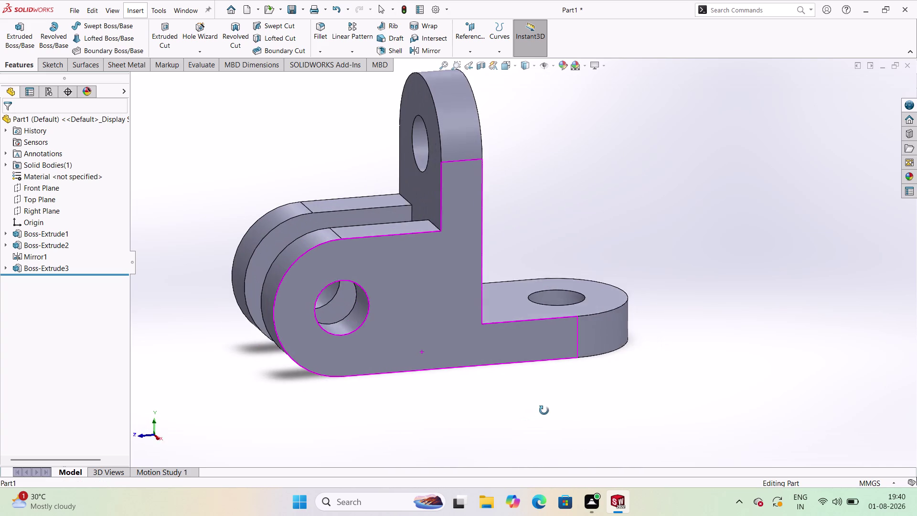
middle_drag(541, 414, 545, 411)
middle_drag(565, 228, 582, 269)
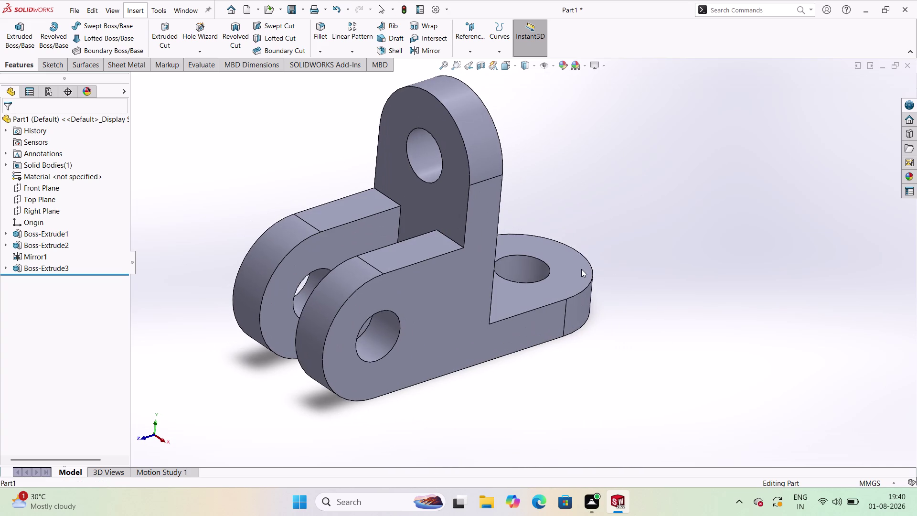
scroll(up, 3)
scroll(up, 3)
scroll(down, 3)
scroll(up, 3)
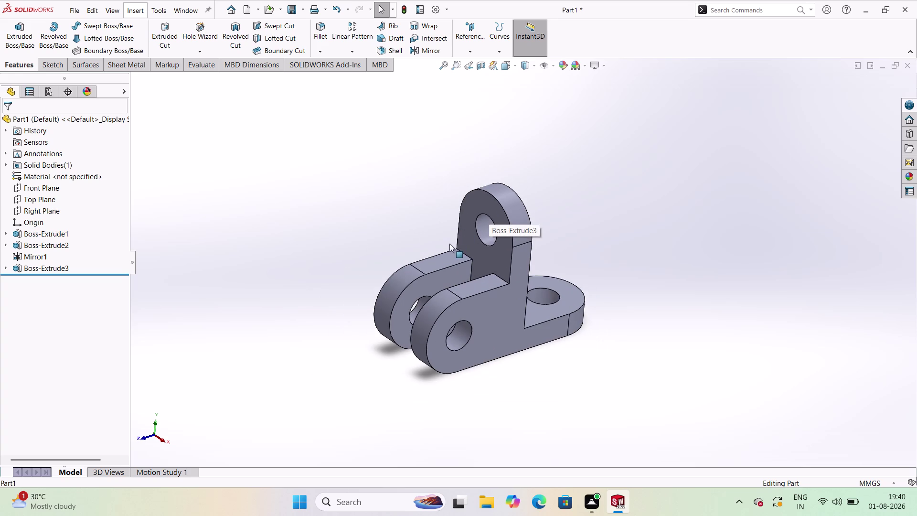
scroll(down, 3)
scroll(up, 3)
scroll(down, 3)
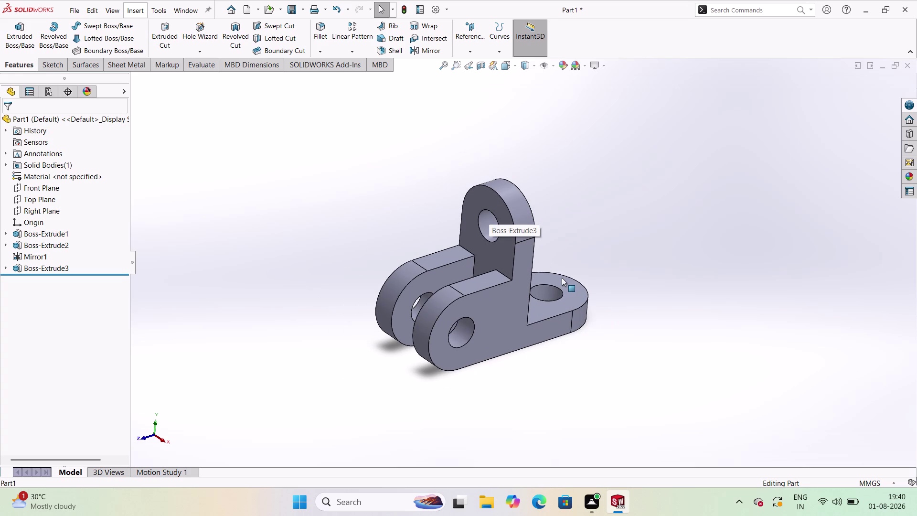